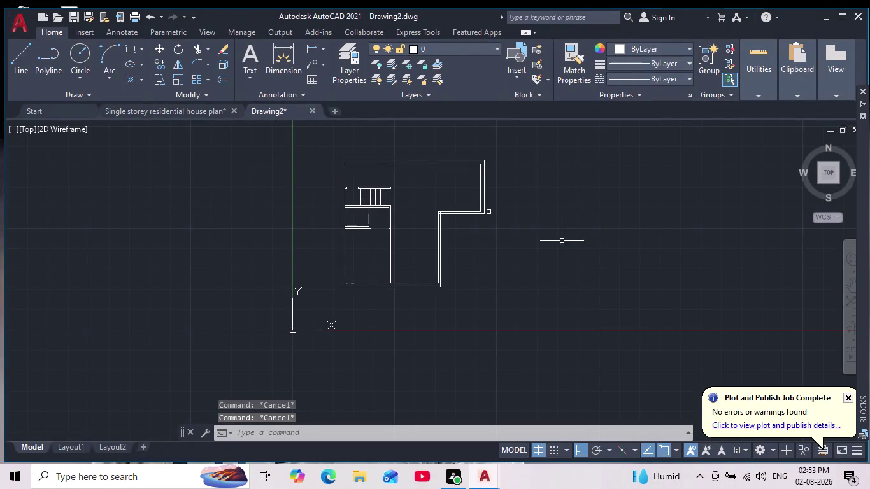
Select the square column marker and start copying it from its corner.
scroll(up, 3)
drag(521, 226, 517, 242)
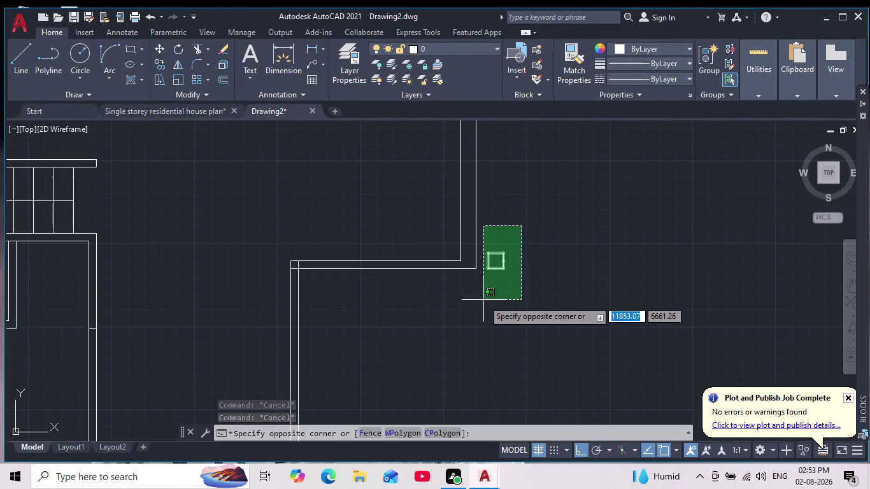
click(483, 300)
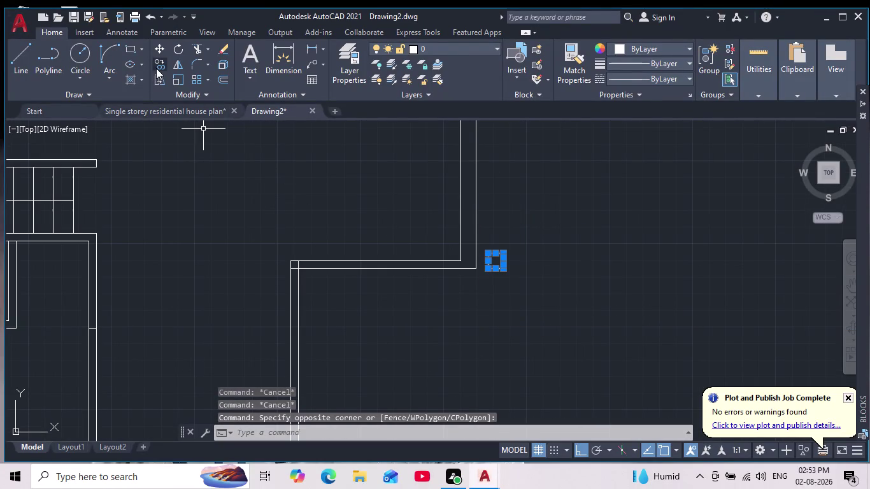
click(163, 64)
scroll(up, 3)
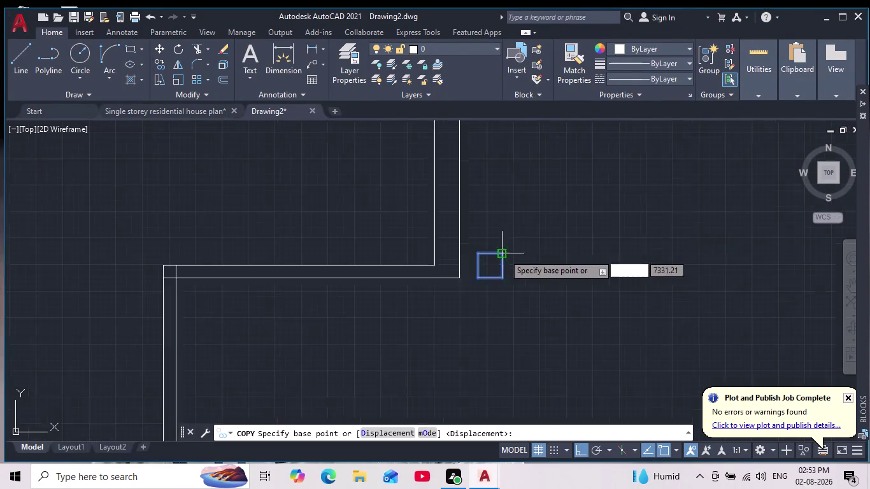
scroll(up, 3)
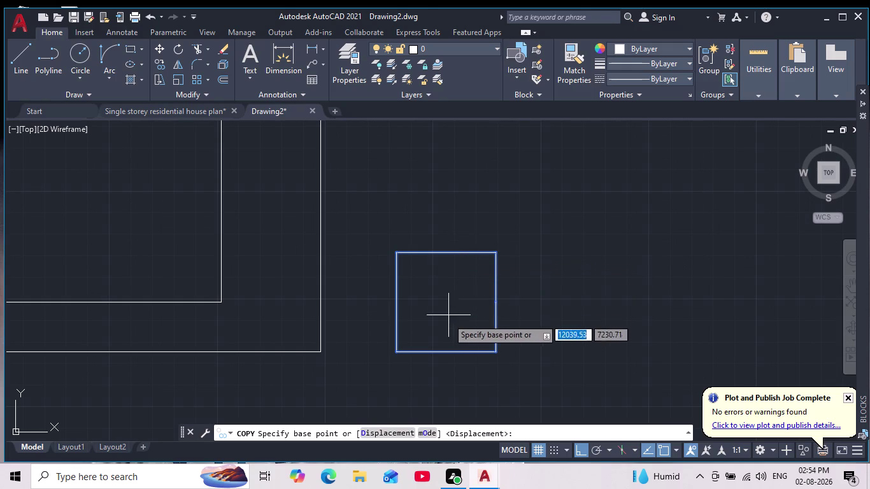
click(446, 254)
scroll(down, 3)
middle_drag(436, 301, 441, 270)
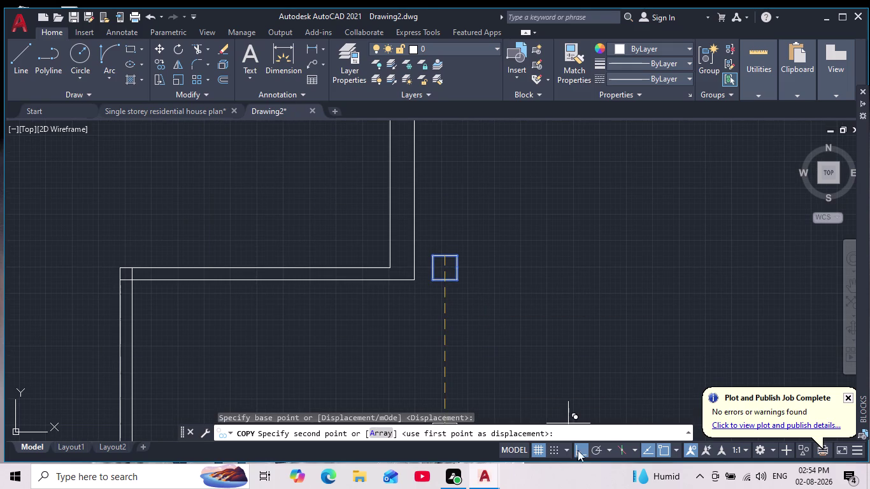
With Ortho off, place the copy just below the bottom outer wall at the interior junction.
click(584, 447)
middle_drag(417, 341, 473, 286)
scroll(down, 3)
middle_drag(359, 337, 398, 272)
scroll(up, 3)
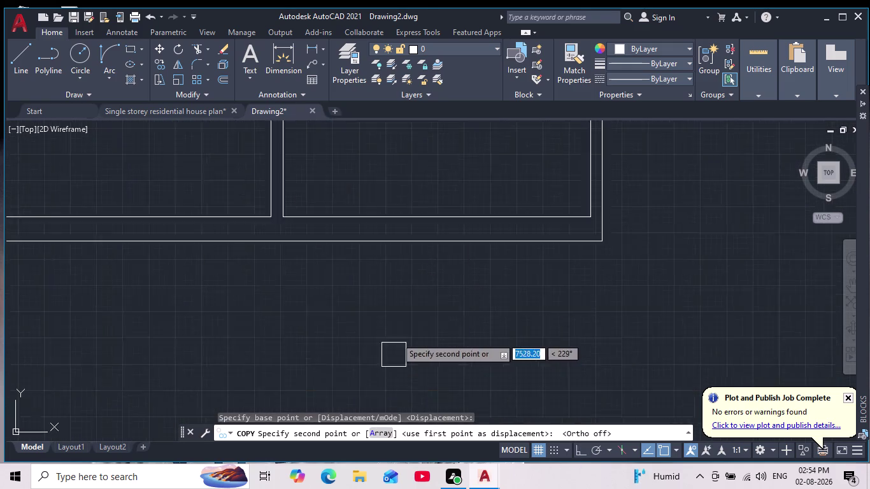
middle_drag(336, 288, 385, 347)
scroll(down, 3)
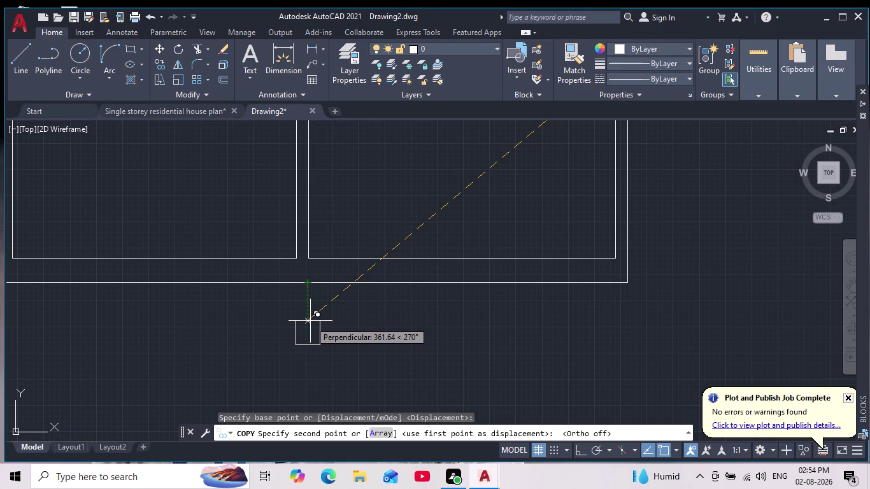
click(306, 284)
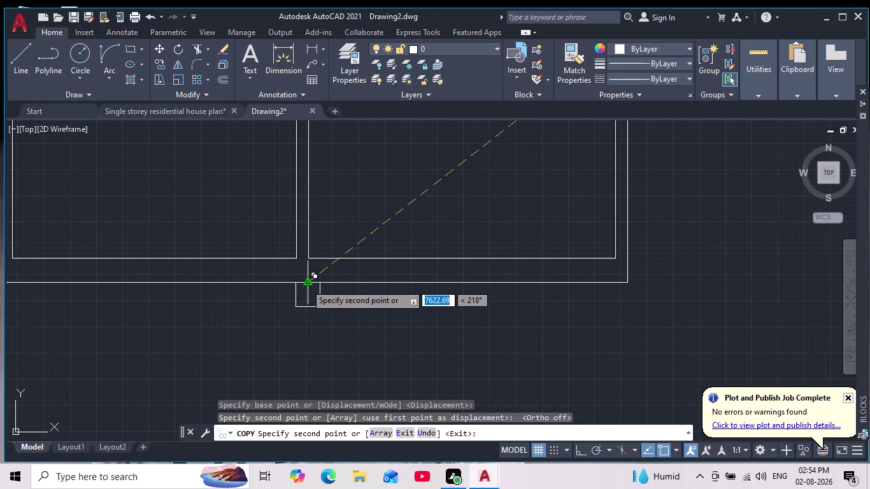
key(Escape)
Cancel stray input, select the copied square, and abandon a second copy attempt.
key(grave)
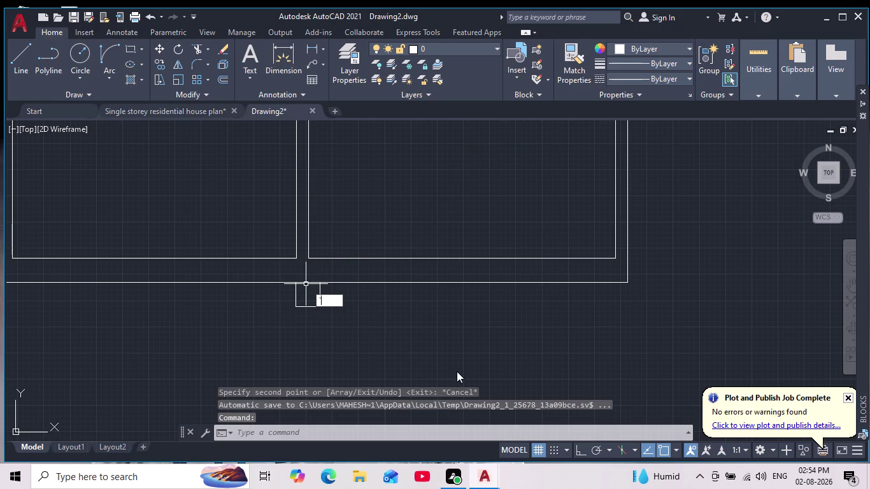
key(Escape)
key(Escape)
scroll(down, 3)
middle_drag(384, 362, 378, 334)
scroll(down, 3)
scroll(up, 3)
scroll(up, 3)
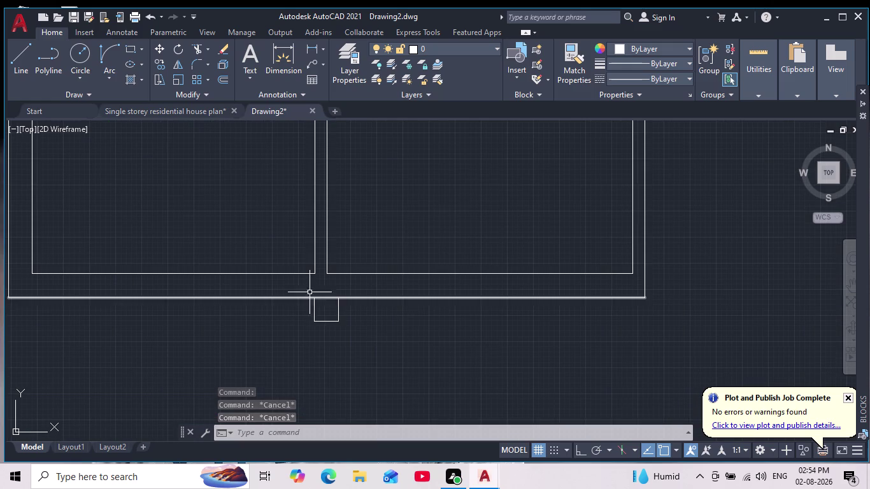
click(303, 286)
click(354, 334)
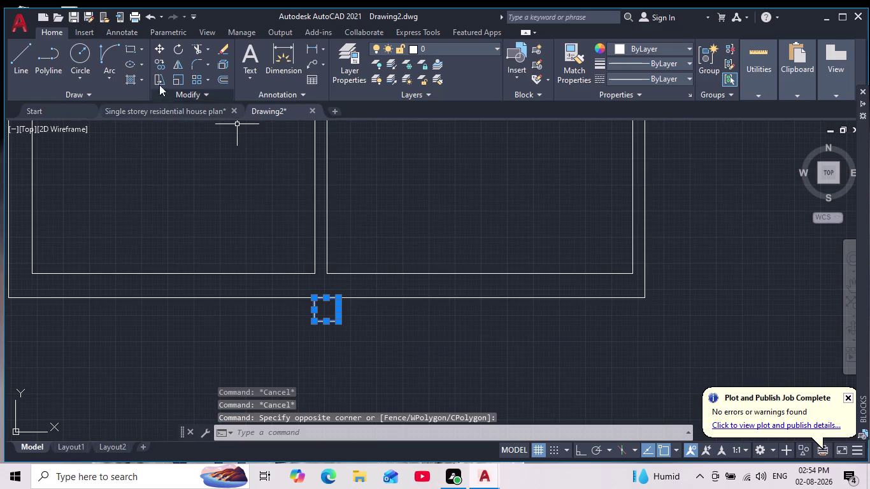
click(160, 64)
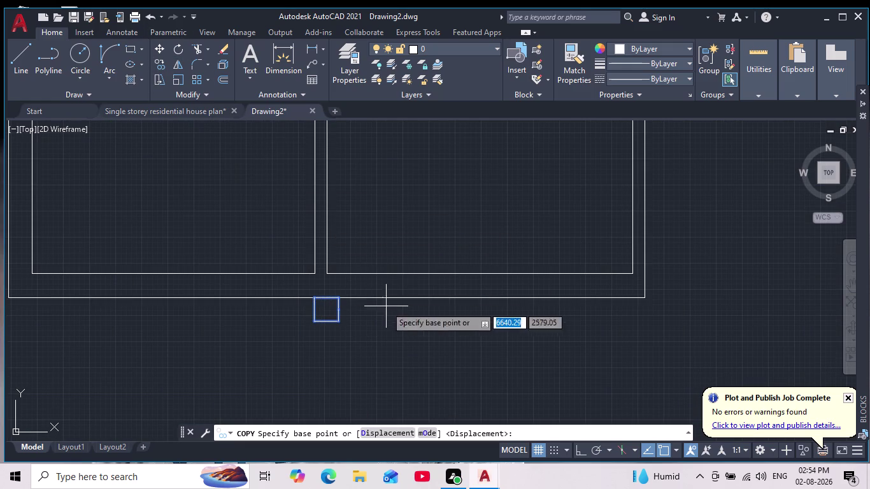
key(Escape)
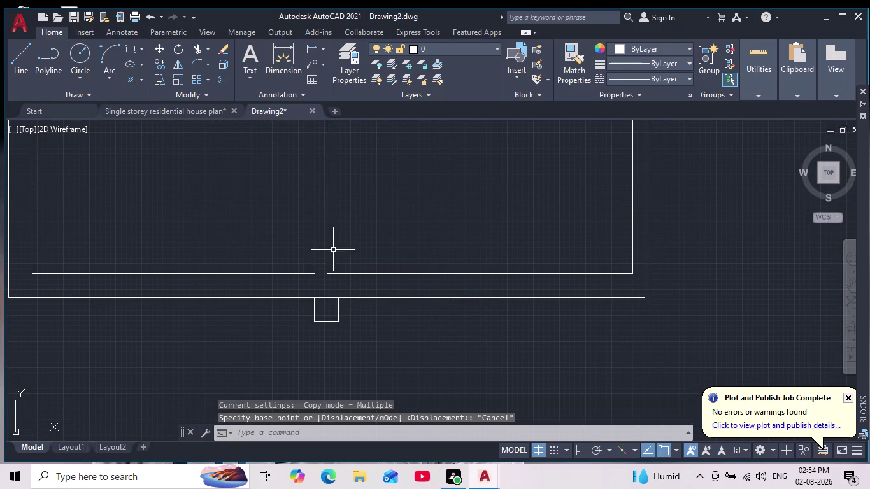
scroll(down, 3)
scroll(up, 3)
scroll(down, 3)
middle_drag(248, 279, 254, 235)
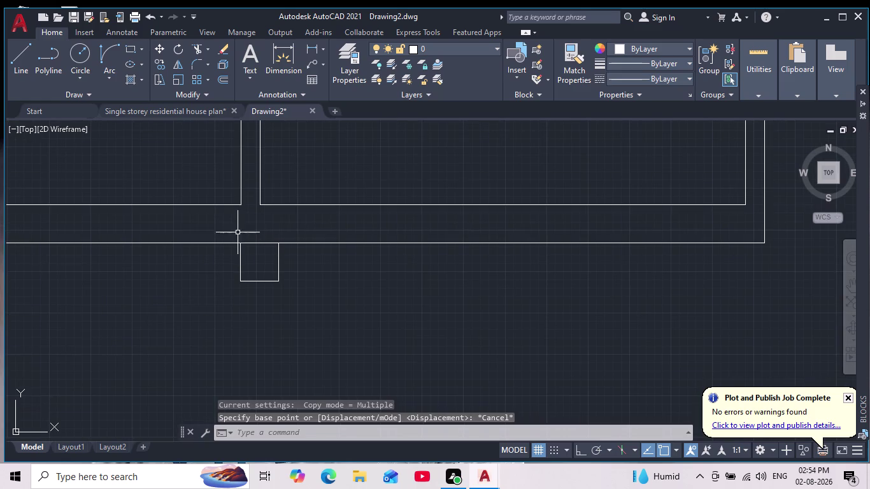
Move the square below the bottom wall 600 units straight down, with Ortho on.
click(236, 227)
click(306, 308)
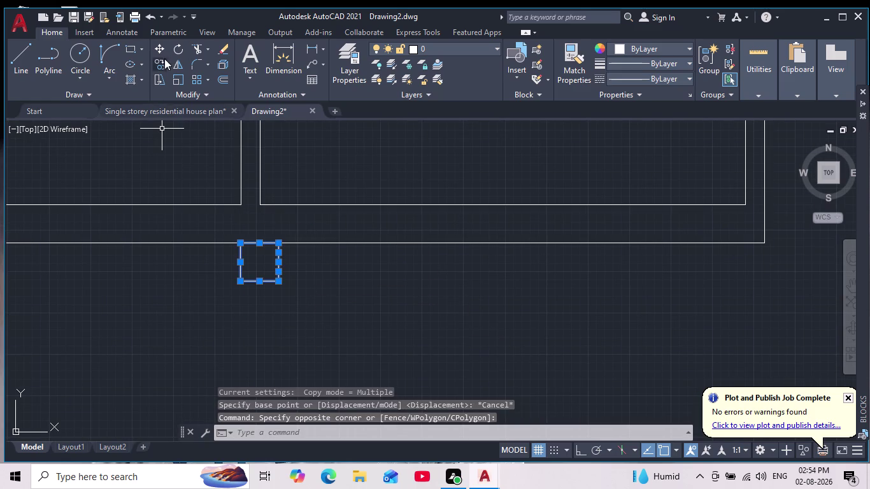
click(161, 47)
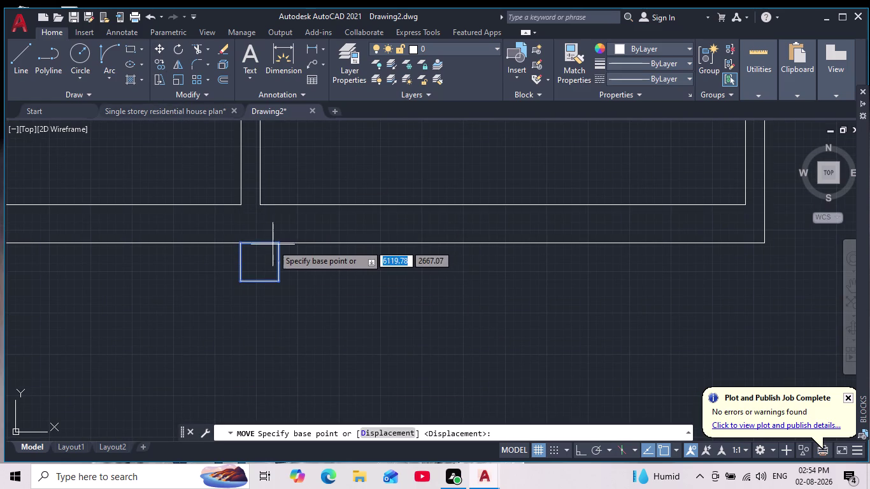
click(256, 241)
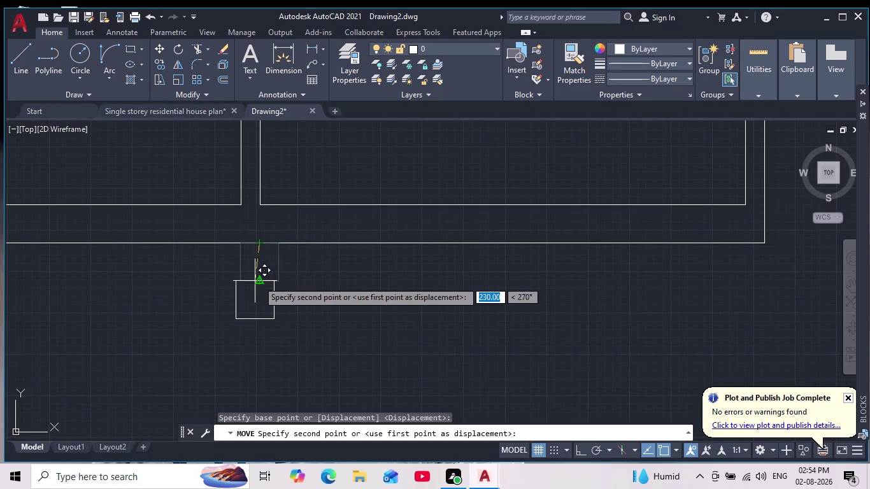
click(578, 449)
middle_drag(325, 285, 327, 195)
scroll(down, 3)
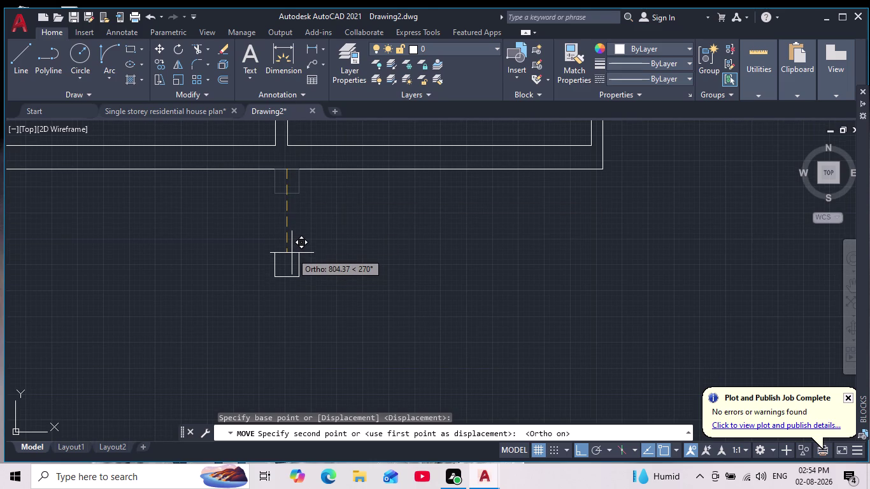
text(600)
key(Return)
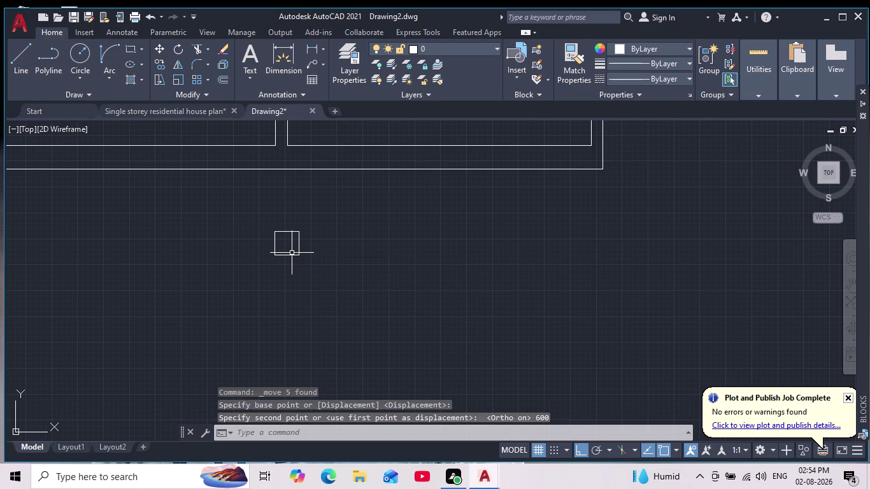
key(Escape)
scroll(down, 3)
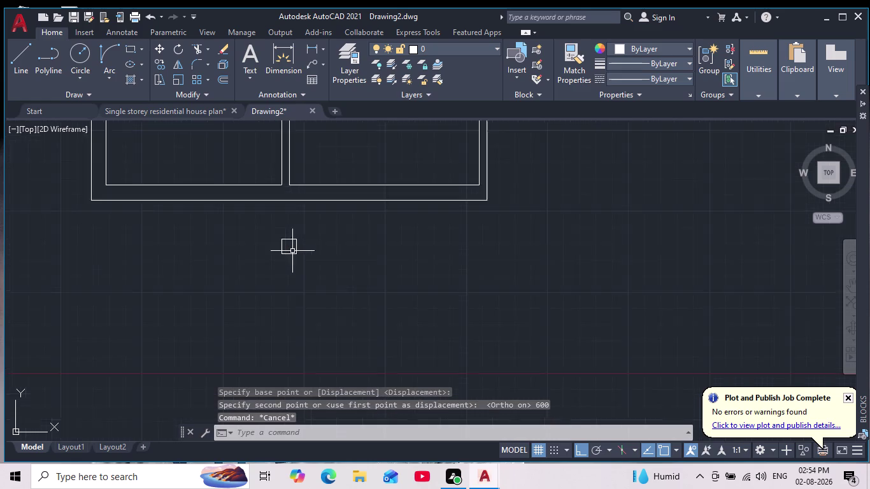
Select the moved square and start copying it from its side.
scroll(down, 3)
scroll(up, 3)
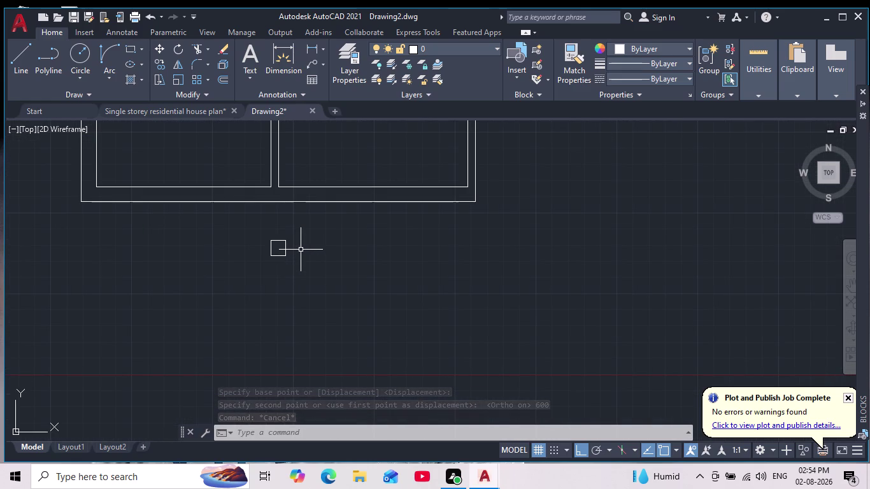
scroll(down, 3)
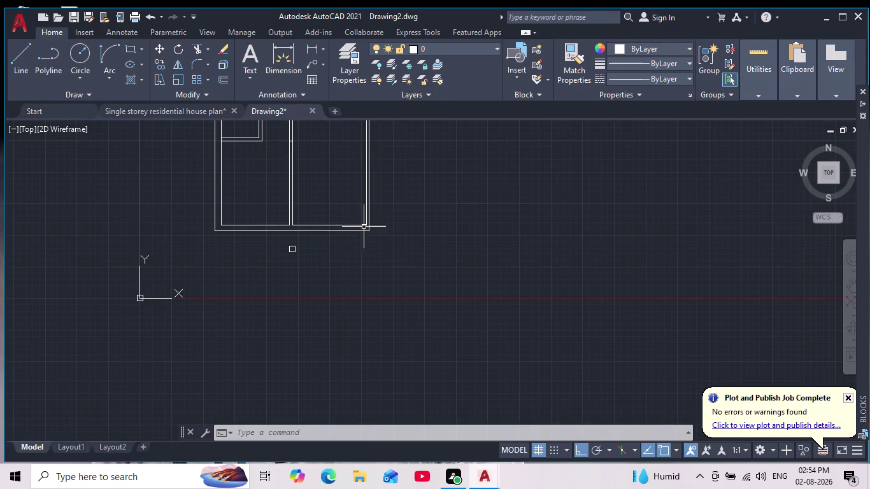
scroll(up, 3)
click(299, 236)
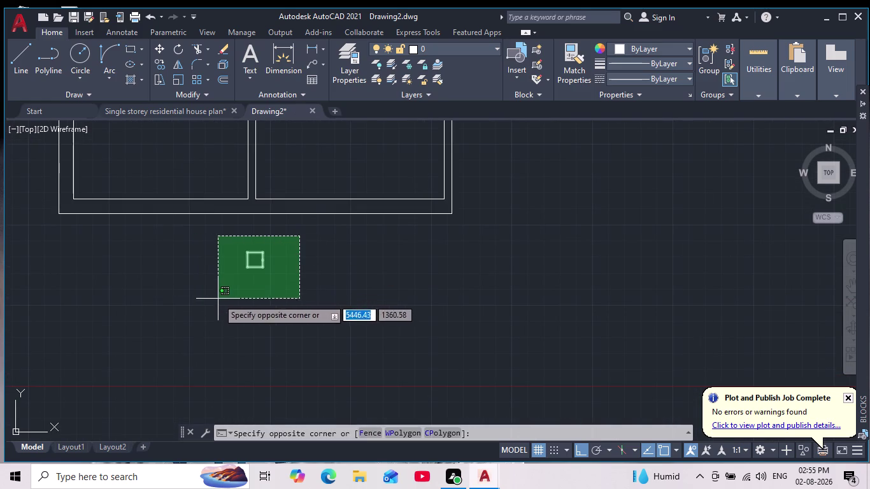
click(218, 295)
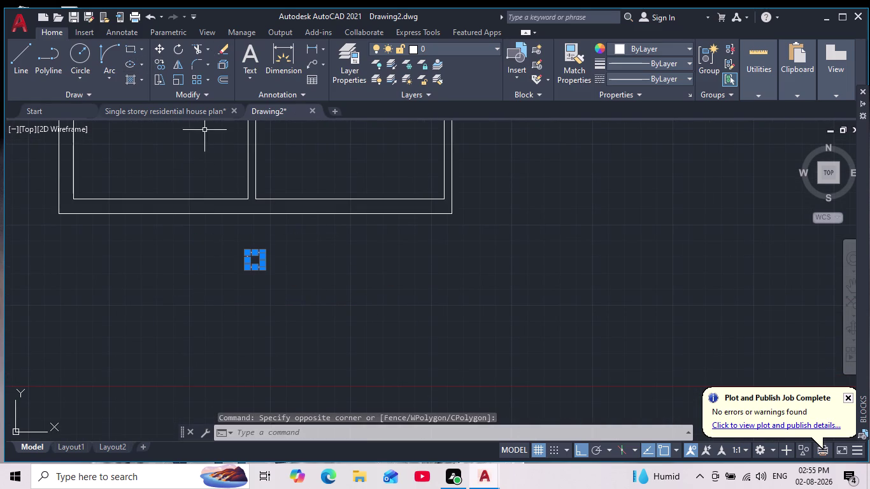
scroll(down, 3)
click(160, 63)
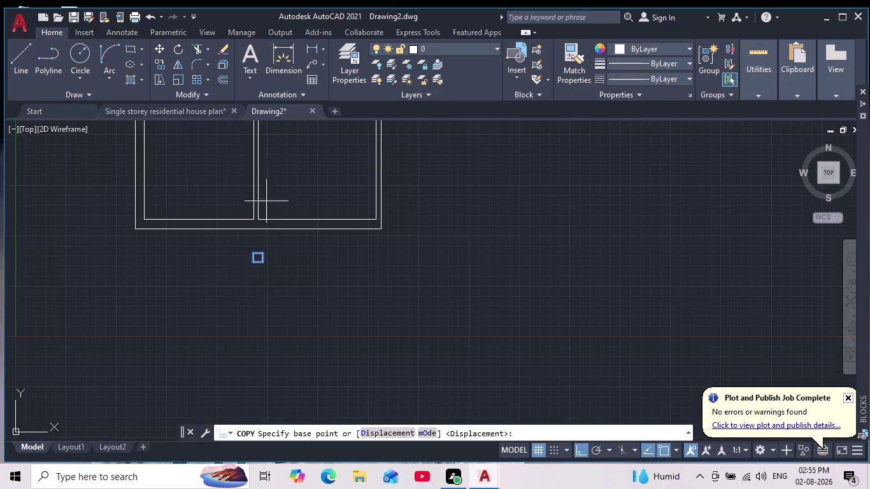
scroll(up, 3)
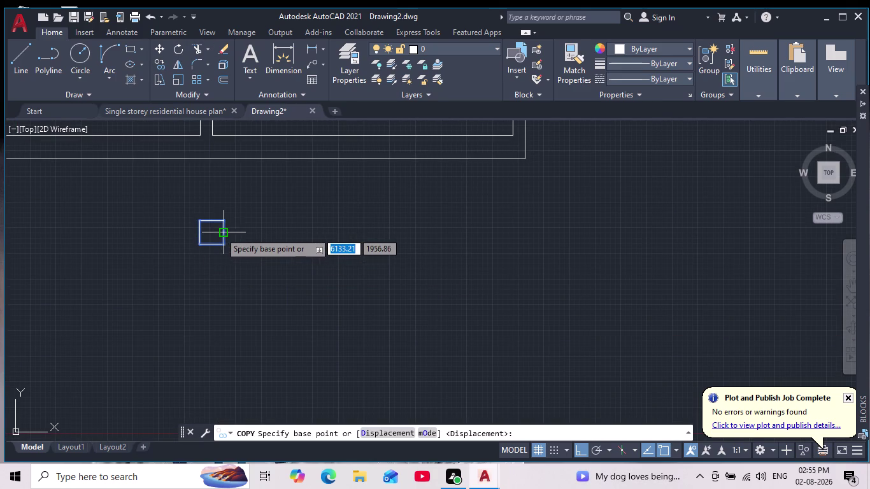
click(222, 233)
Place the copy level with the first square, directly below the bottom wall's right corner.
scroll(down, 3)
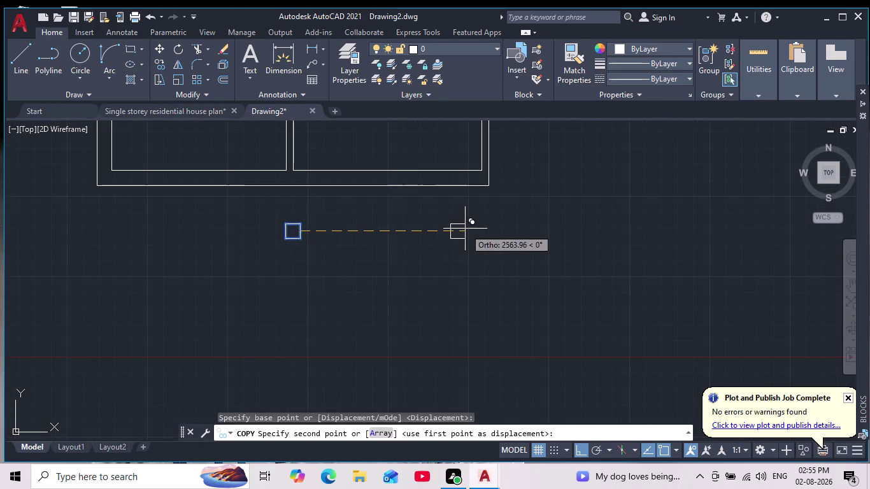
middle_drag(464, 229, 415, 235)
scroll(down, 3)
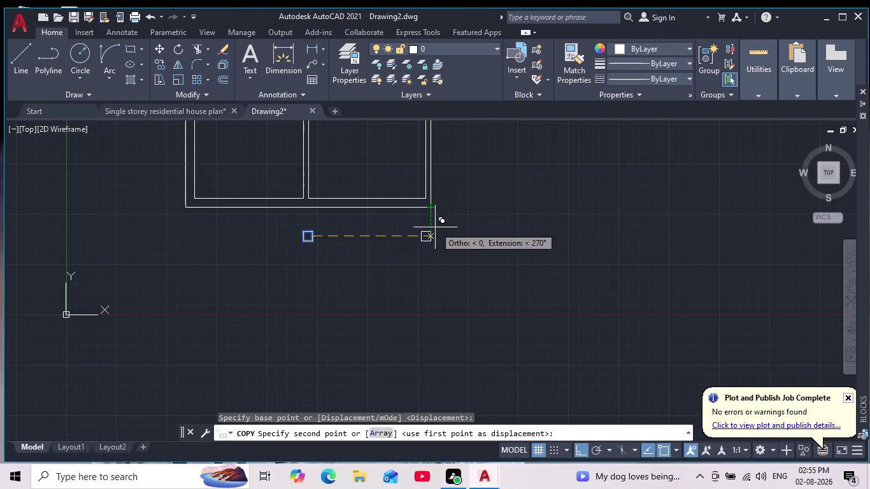
scroll(up, 3)
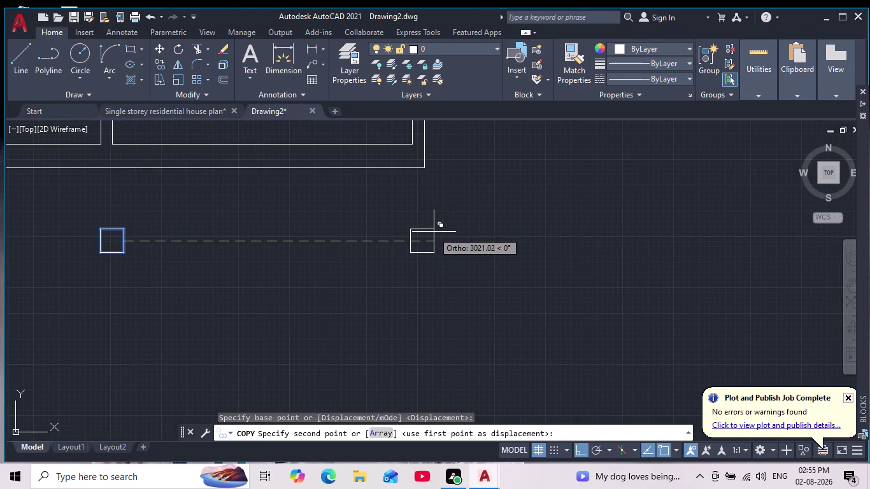
scroll(down, 3)
scroll(up, 3)
scroll(down, 3)
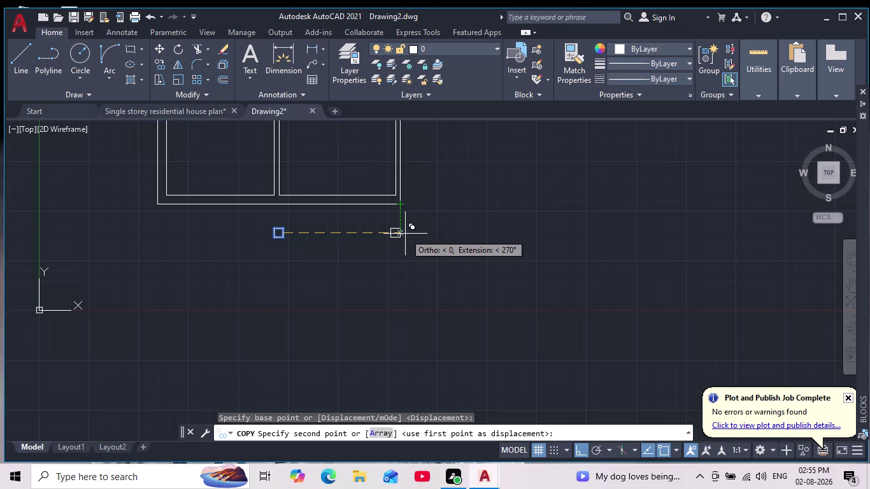
click(404, 233)
key(Escape)
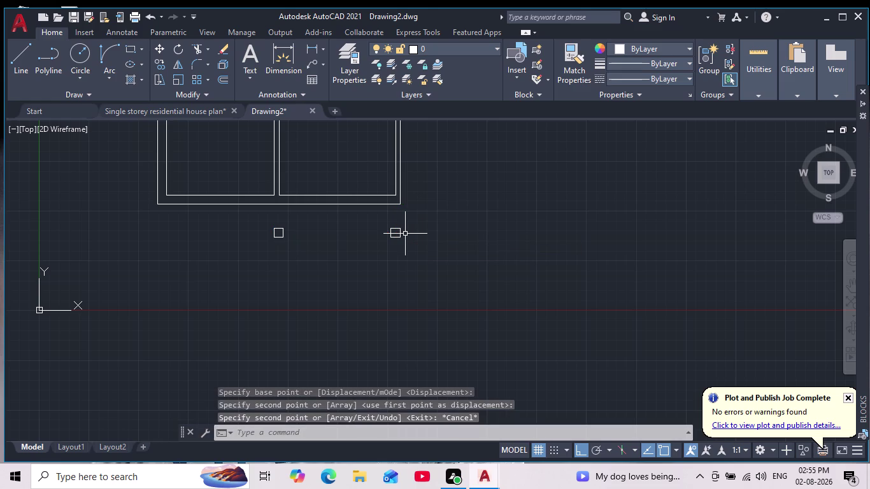
scroll(down, 3)
scroll(up, 3)
scroll(up, 3)
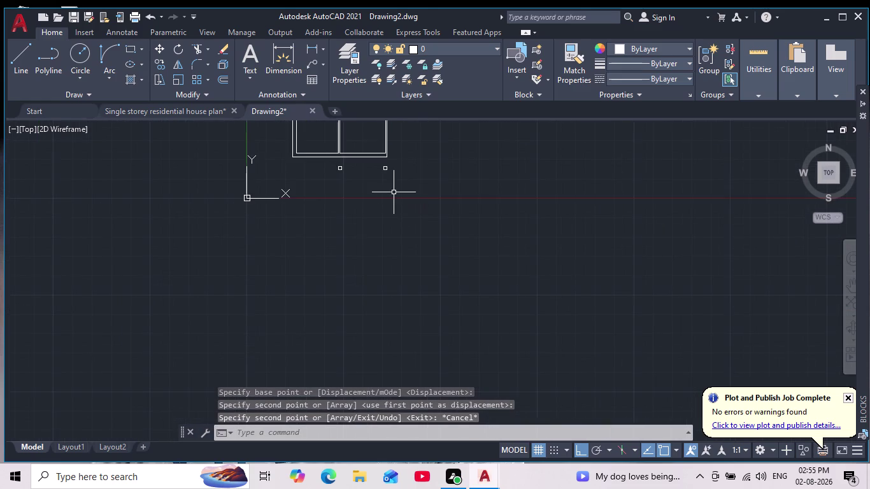
middle_drag(393, 193, 371, 263)
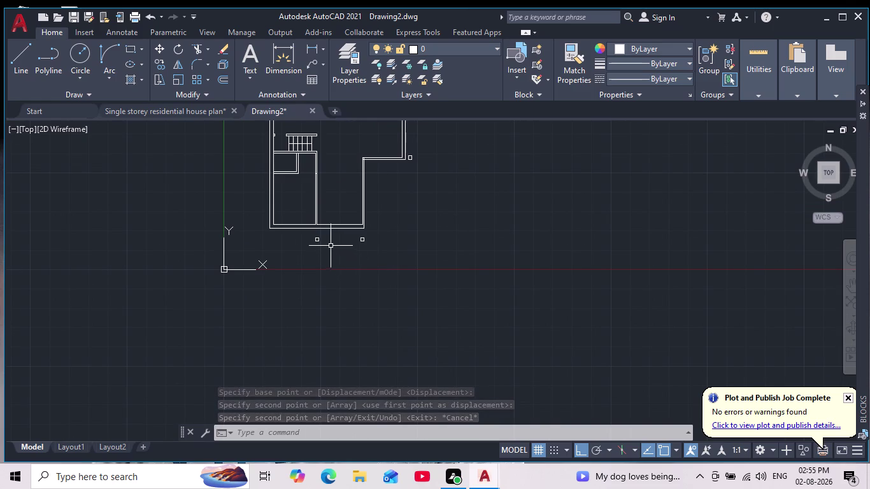
scroll(up, 3)
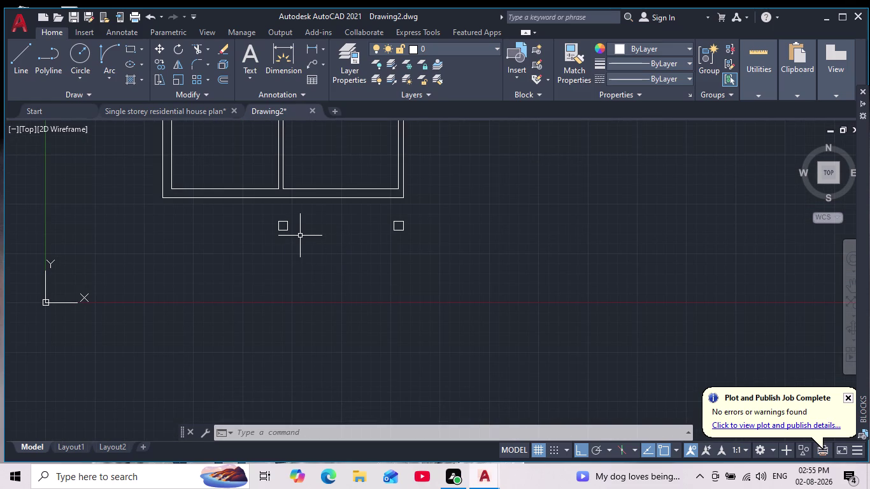
middle_drag(300, 236, 314, 281)
scroll(down, 3)
scroll(up, 3)
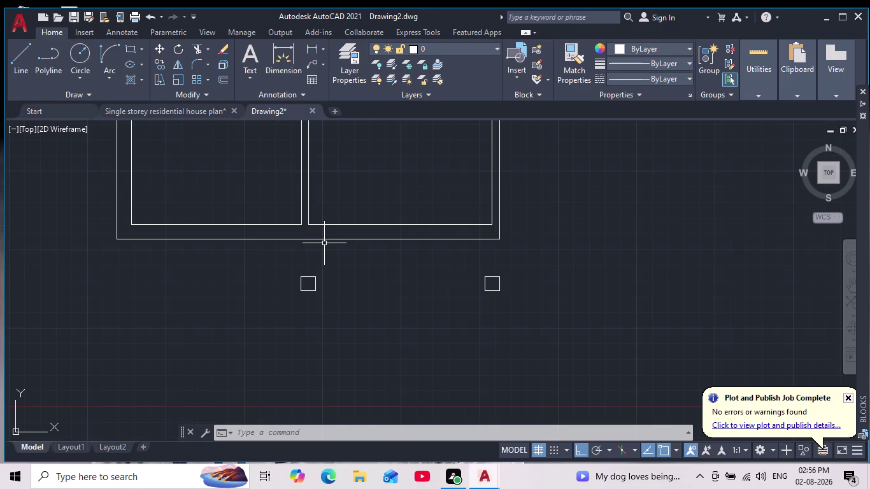
scroll(down, 3)
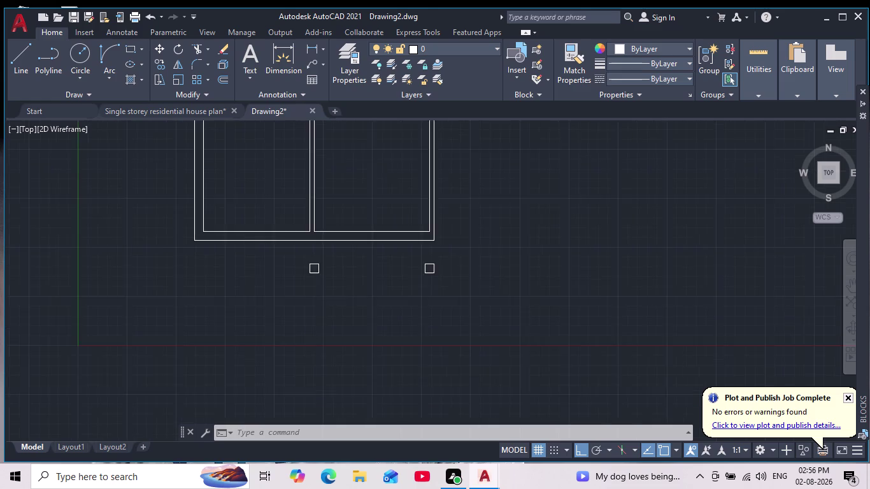
scroll(down, 3)
scroll(up, 3)
middle_drag(328, 268, 338, 282)
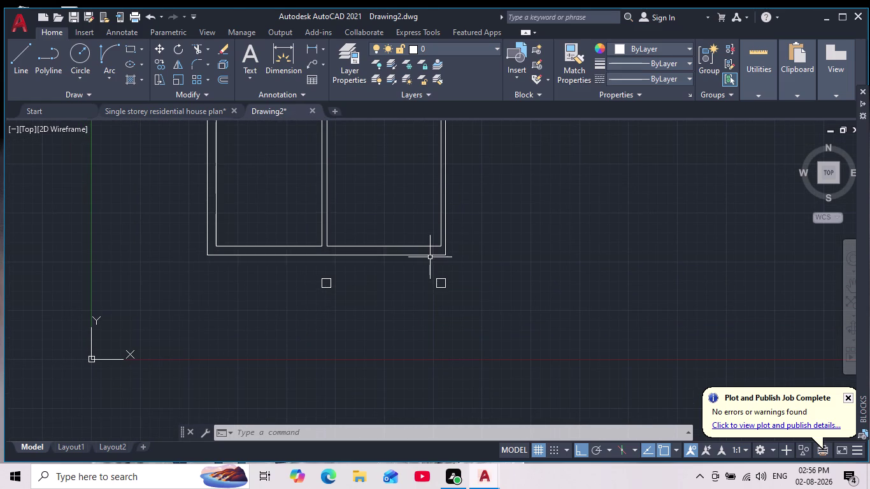
scroll(down, 3)
middle_drag(457, 290, 451, 305)
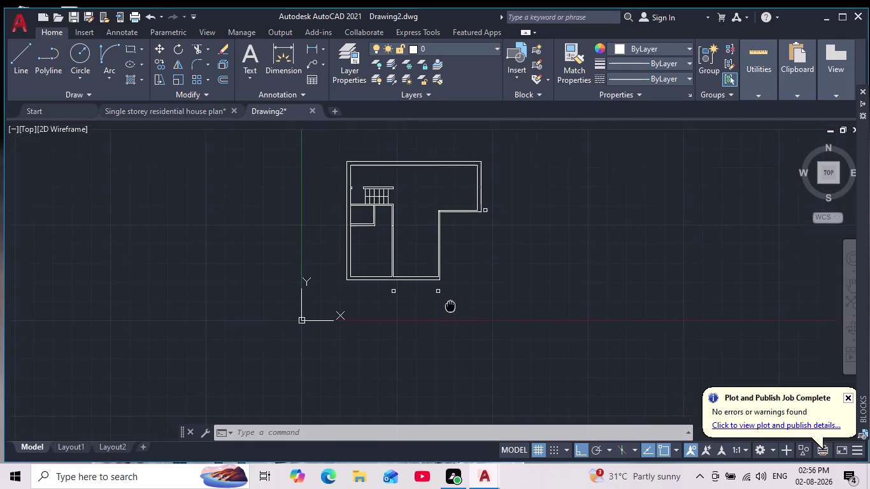
scroll(down, 3)
middle_drag(451, 305, 425, 348)
scroll(up, 3)
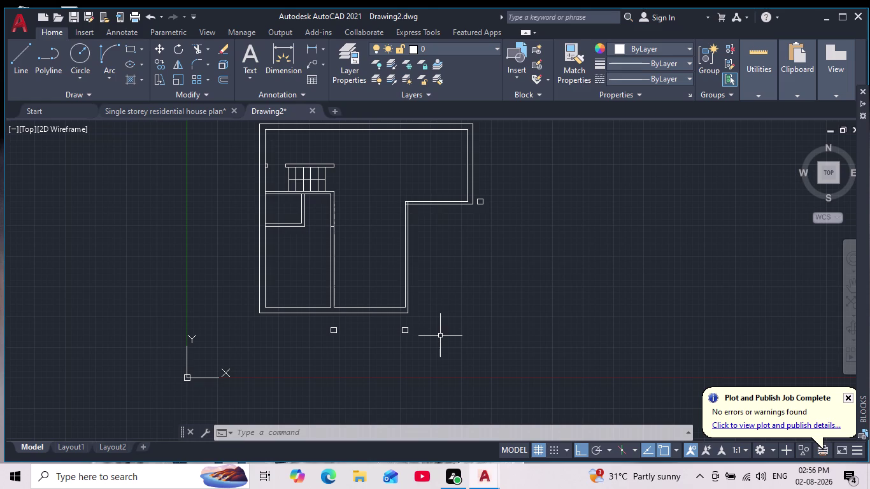
scroll(down, 3)
scroll(up, 3)
middle_drag(400, 329, 428, 312)
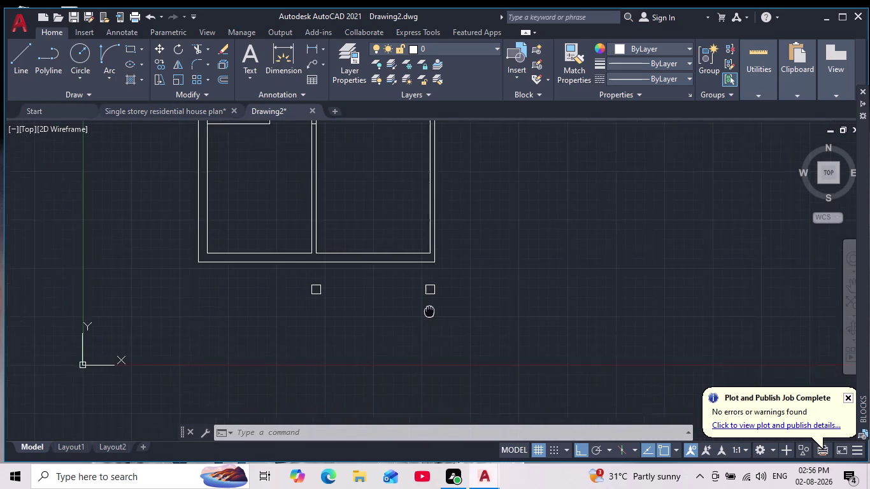
middle_drag(429, 312, 438, 298)
scroll(down, 3)
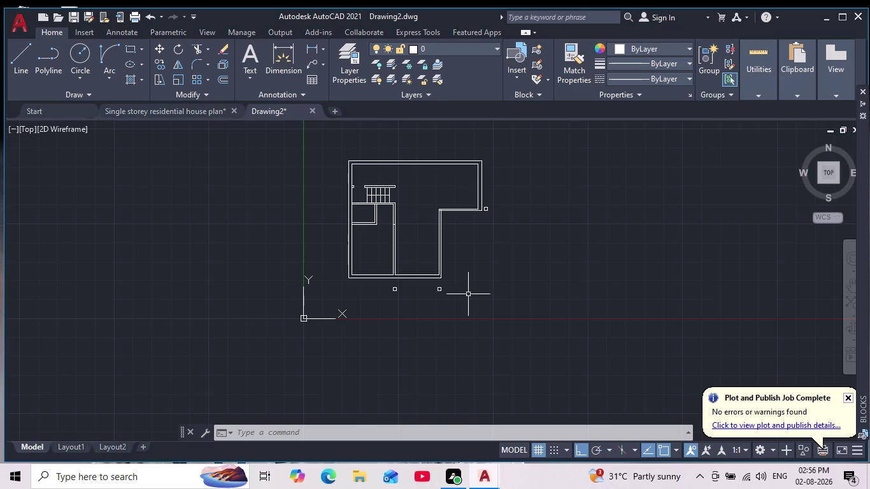
click(31, 53)
scroll(up, 3)
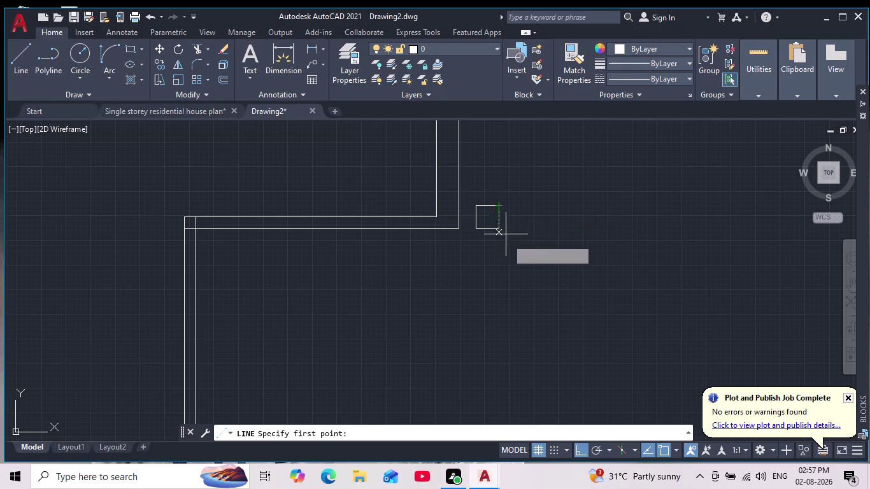
Draw a short horizontal guide line starting 4340 units below the right-corner marker.
middle_drag(501, 270, 519, 172)
scroll(down, 3)
middle_drag(525, 208, 519, 231)
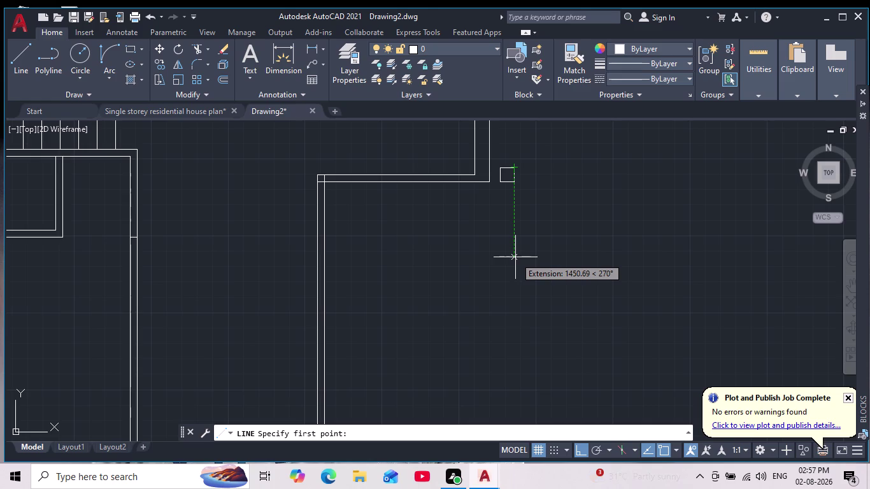
text(43)
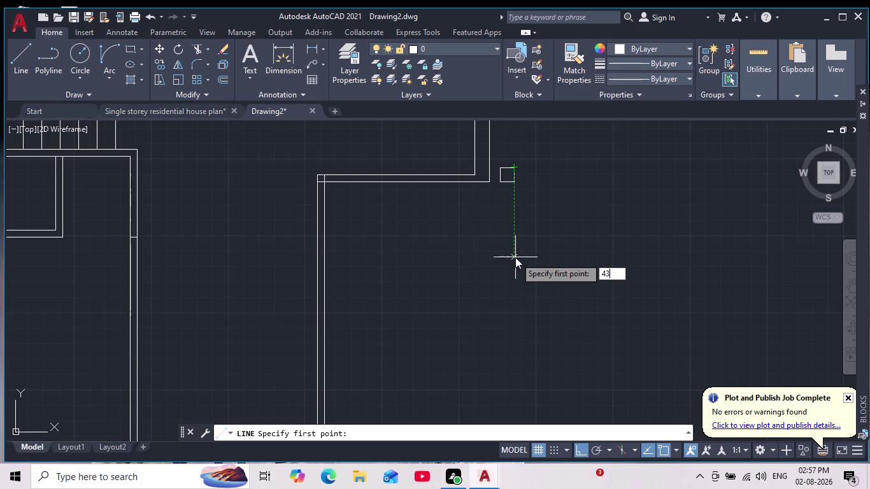
text(40)
key(Return)
scroll(down, 3)
scroll(up, 3)
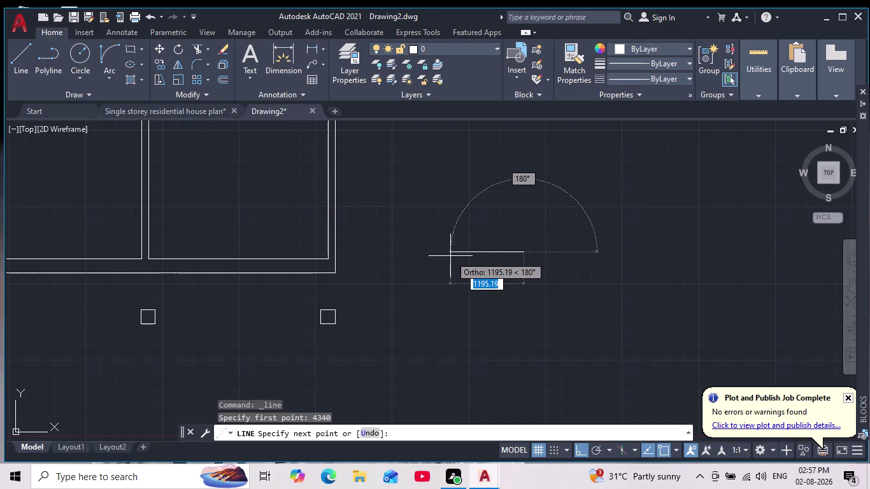
click(481, 252)
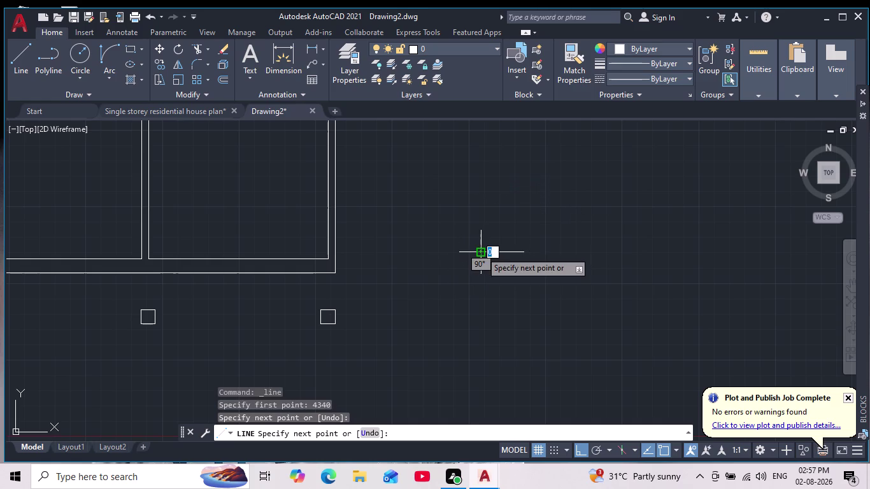
key(Escape)
scroll(down, 3)
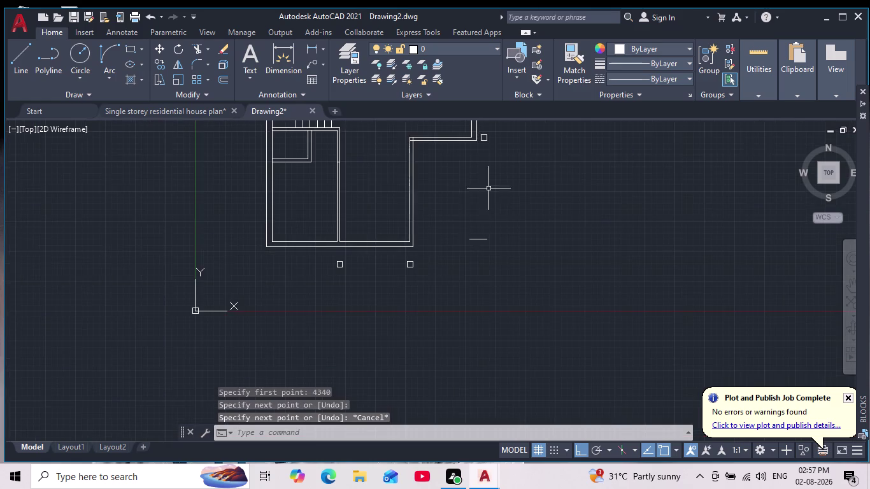
Join the corner column marker's edges into a single polyline.
middle_drag(489, 189, 475, 255)
scroll(up, 3)
scroll(up, 3)
click(438, 158)
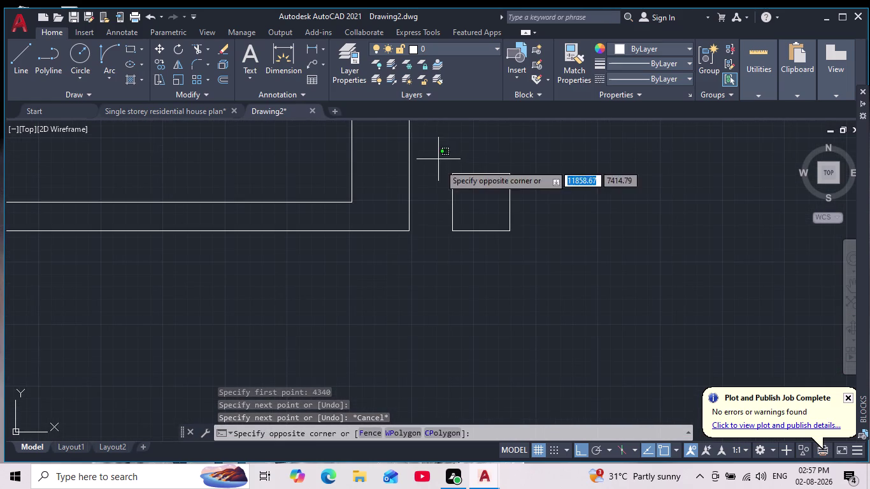
click(534, 256)
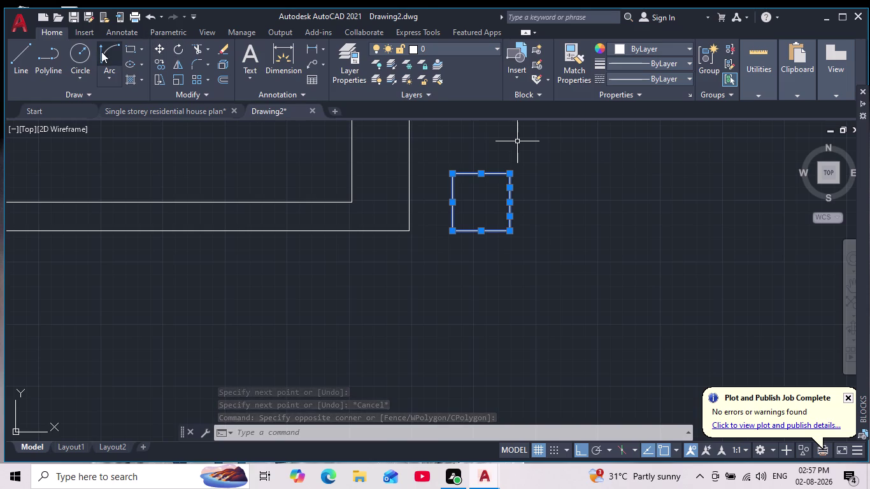
click(157, 62)
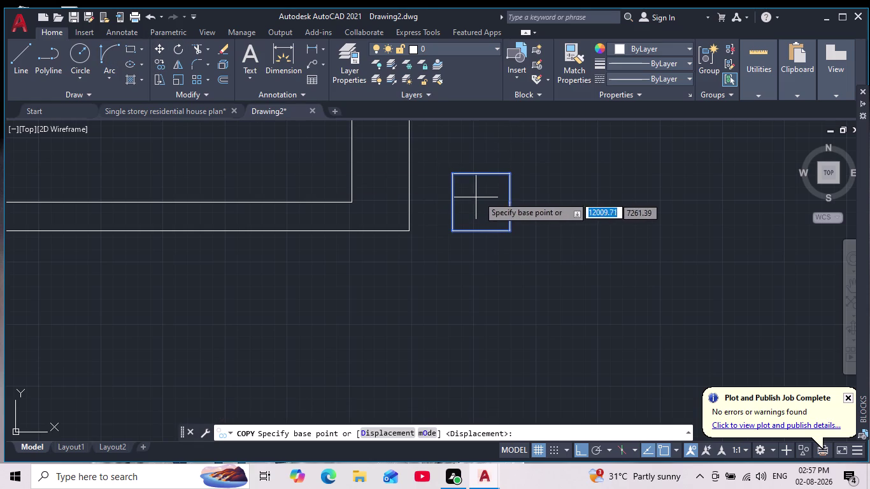
key(Escape)
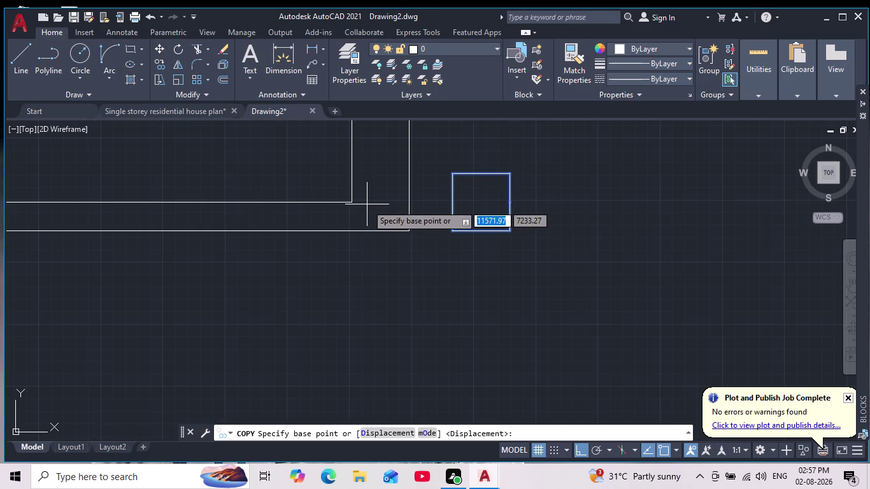
click(444, 154)
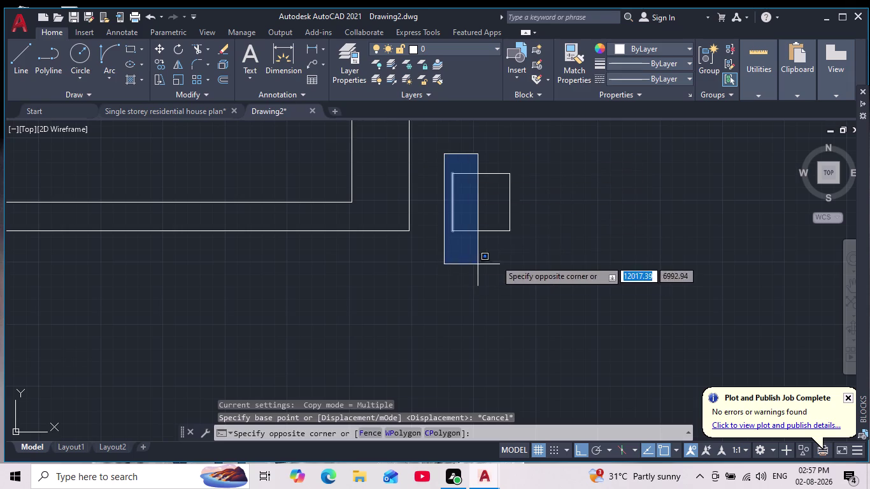
click(536, 247)
key(j)
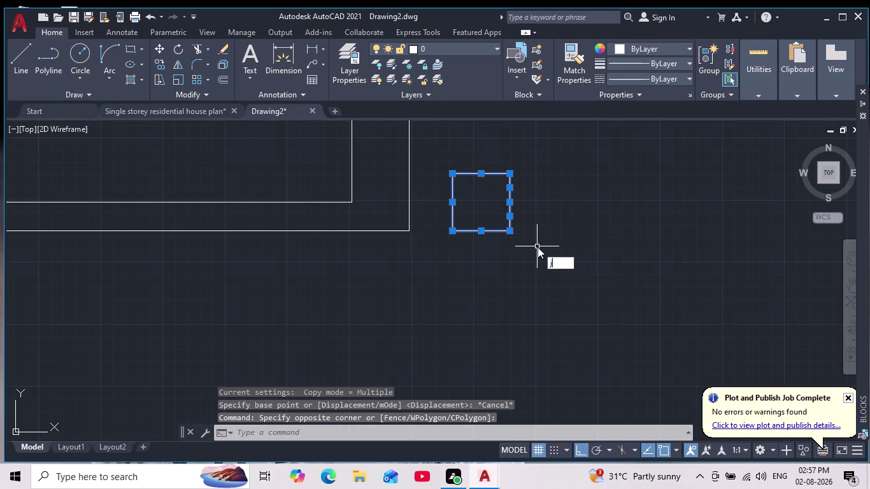
key(Return)
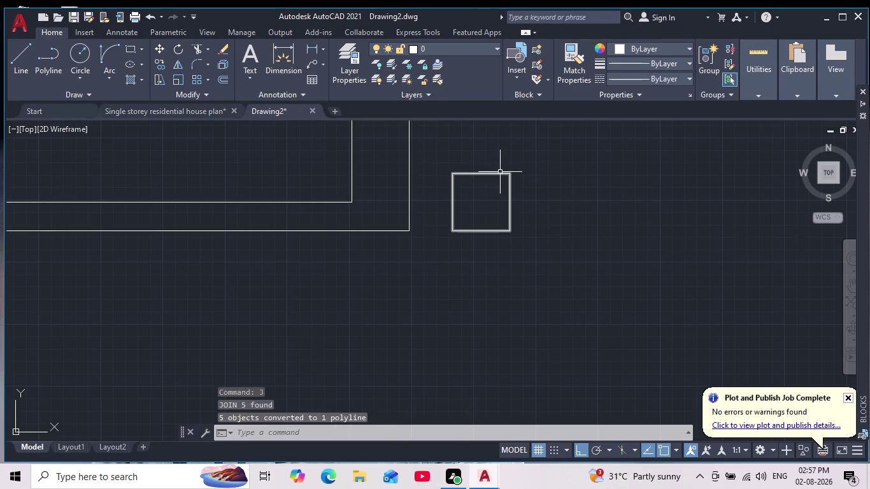
Copy the joined square marker to its new spot beside the outer wall.
click(500, 172)
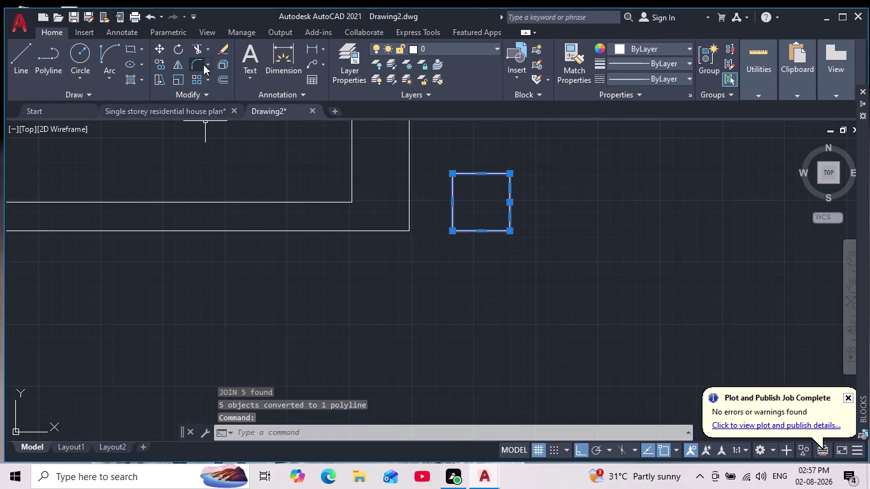
click(158, 64)
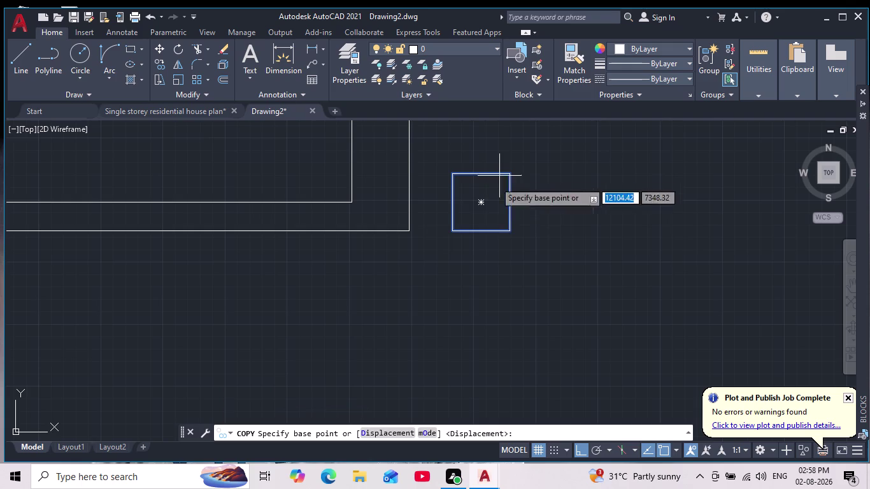
click(482, 204)
middle_drag(492, 255, 499, 241)
scroll(down, 3)
middle_drag(505, 389, 516, 326)
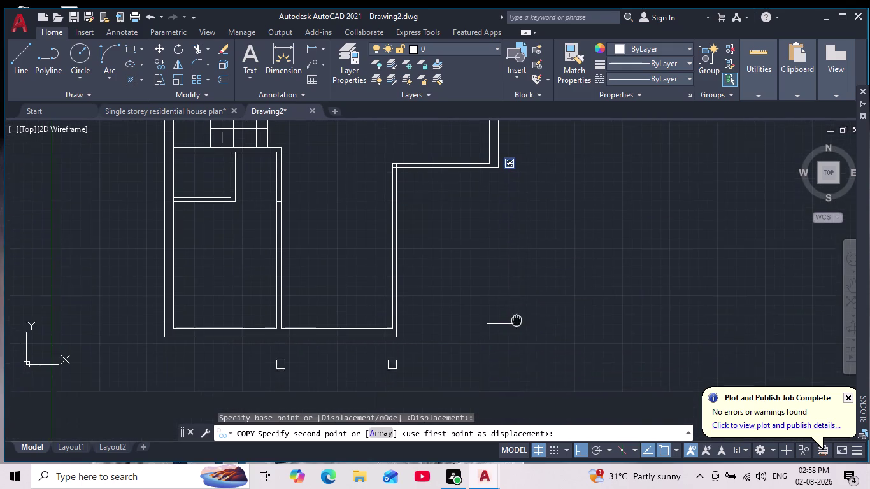
middle_drag(516, 327, 517, 314)
scroll(up, 3)
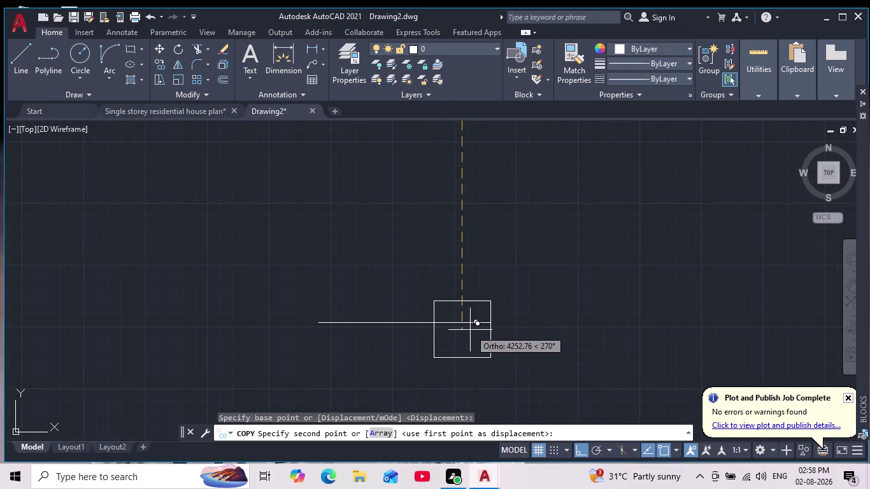
click(462, 320)
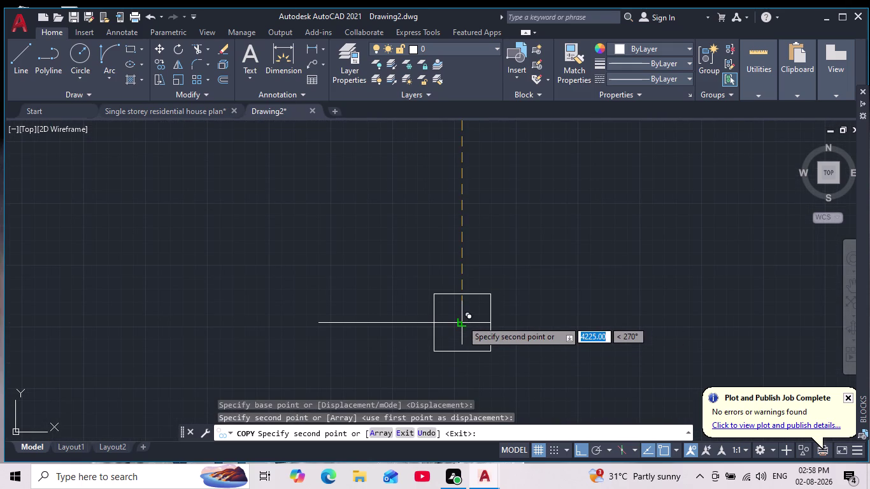
key(Escape)
Delete the temporary horizontal guide line and zoom out to show the whole floor plan.
click(406, 335)
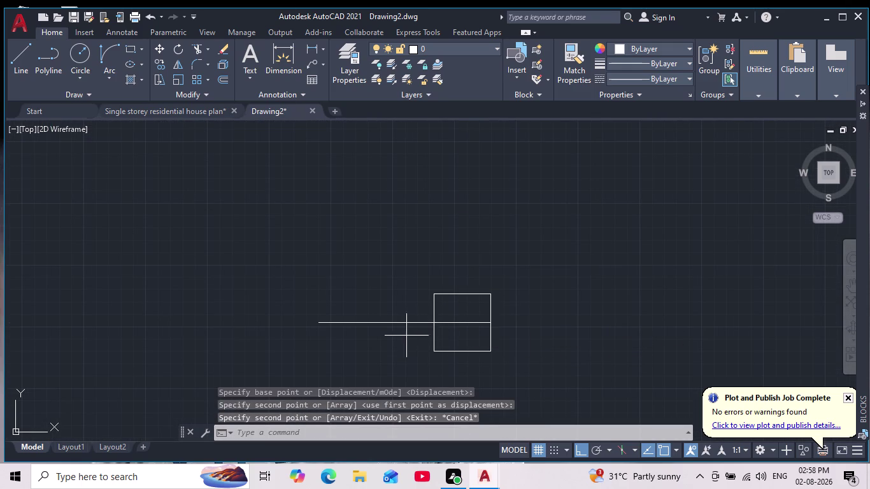
drag(389, 319, 383, 315)
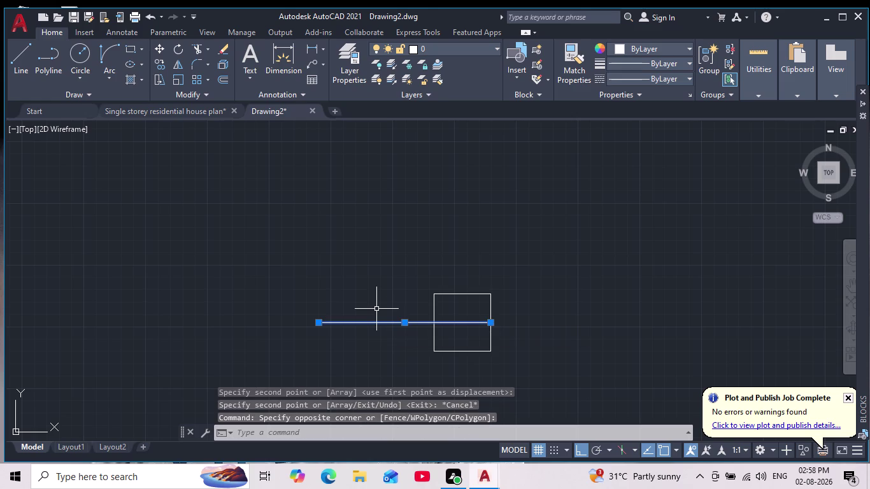
key(Delete)
key(BackSpace)
key(Escape)
key(Escape)
key(Escape)
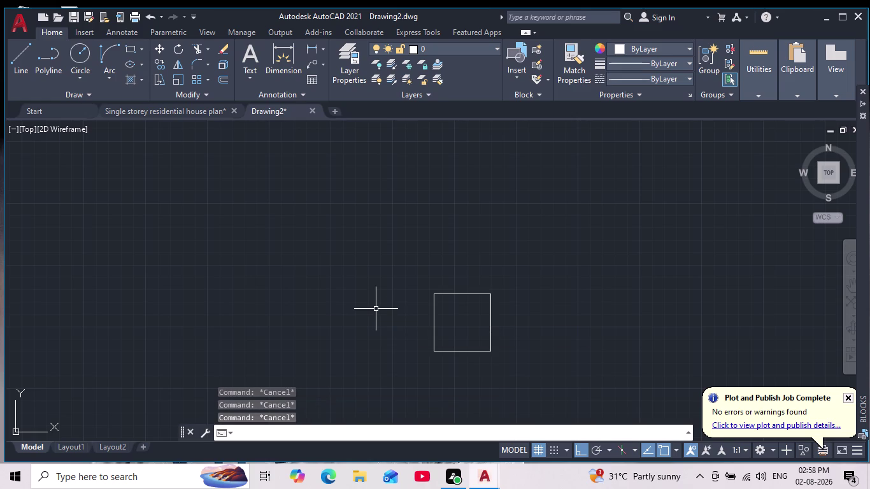
scroll(down, 3)
scroll(down, 3)
scroll(up, 3)
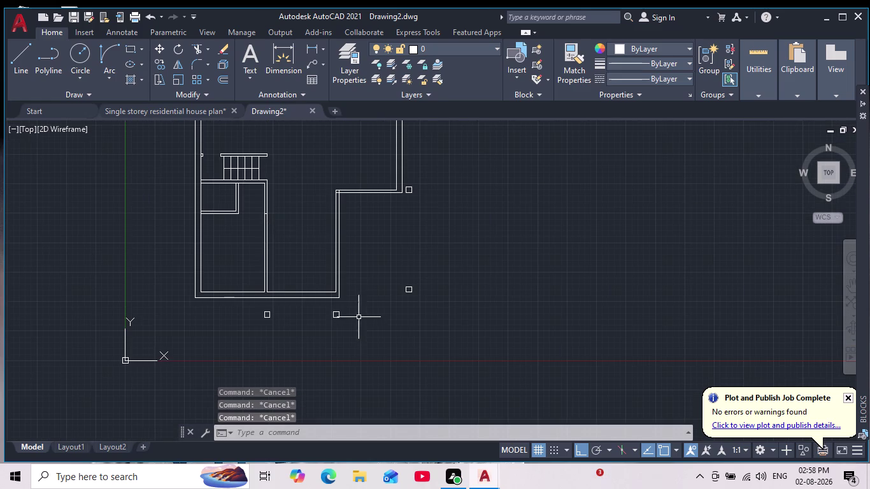
middle_drag(357, 306, 367, 314)
scroll(down, 3)
scroll(up, 3)
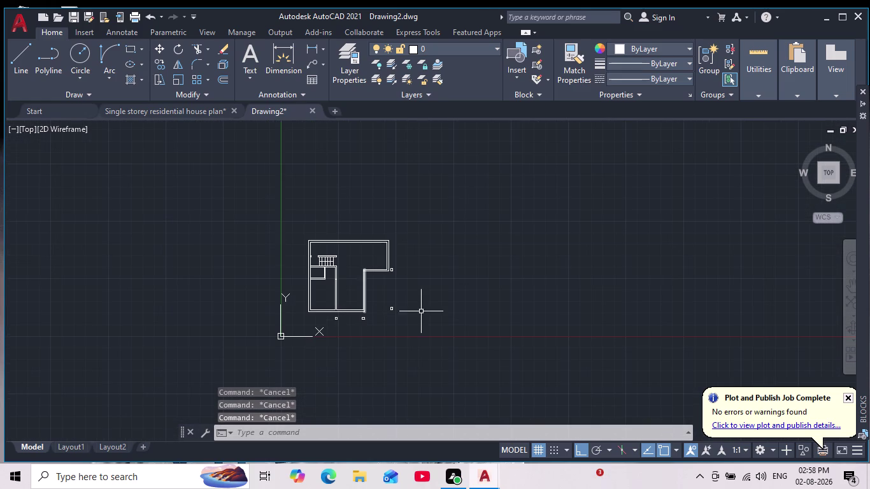
scroll(up, 3)
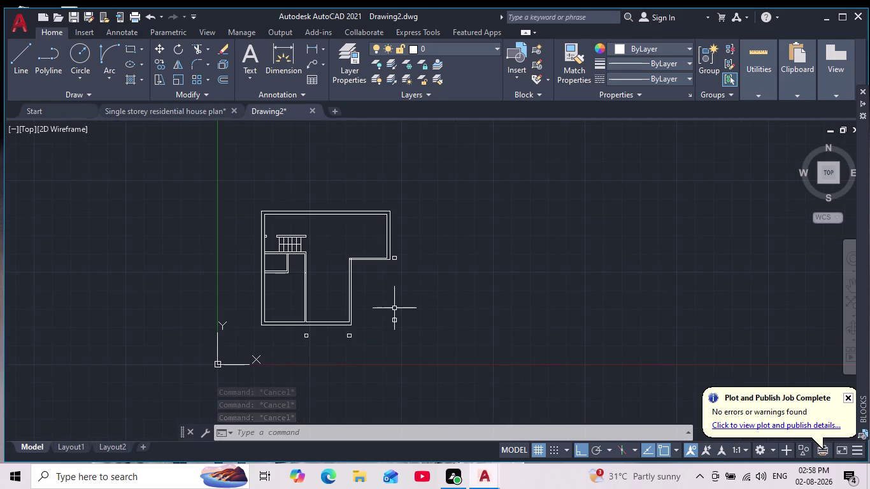
scroll(up, 3)
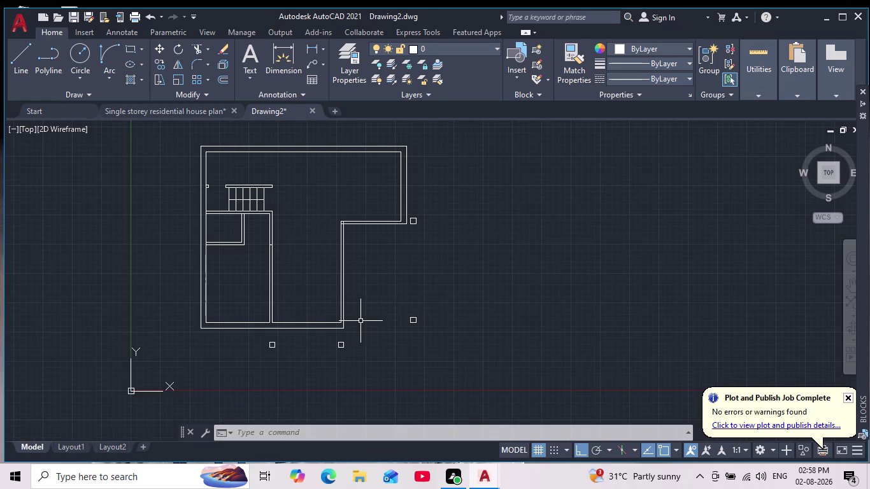
scroll(up, 3)
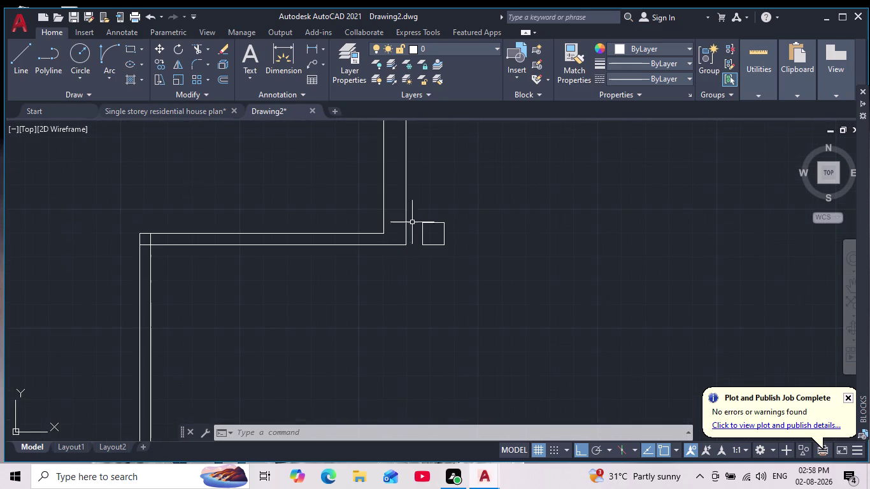
scroll(up, 3)
Draw a short guide line from the wall corner to the column marker.
click(19, 55)
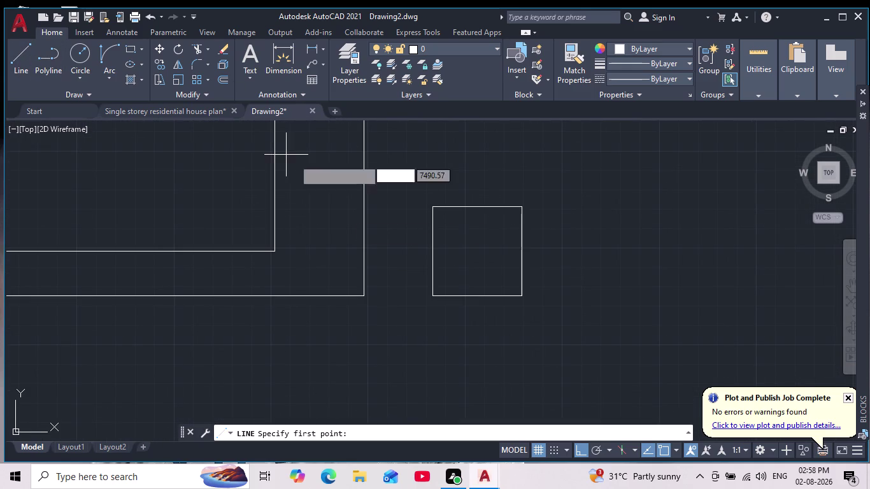
scroll(up, 3)
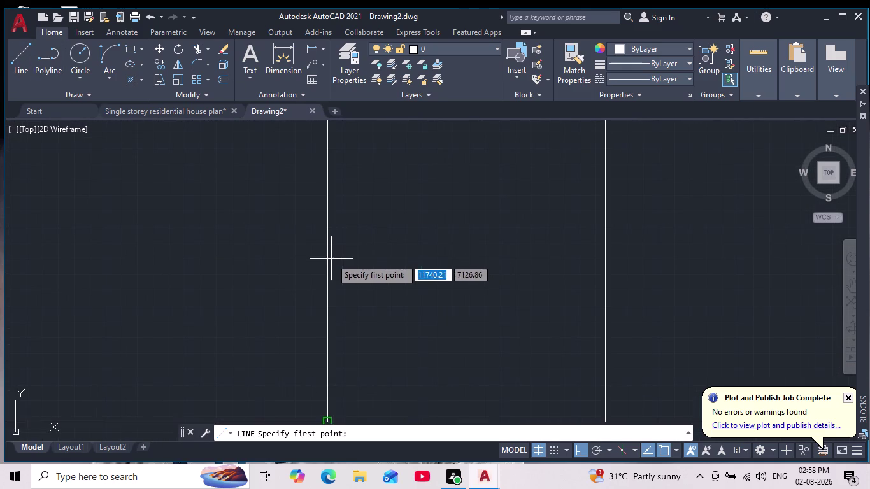
middle_drag(353, 330, 367, 271)
scroll(down, 3)
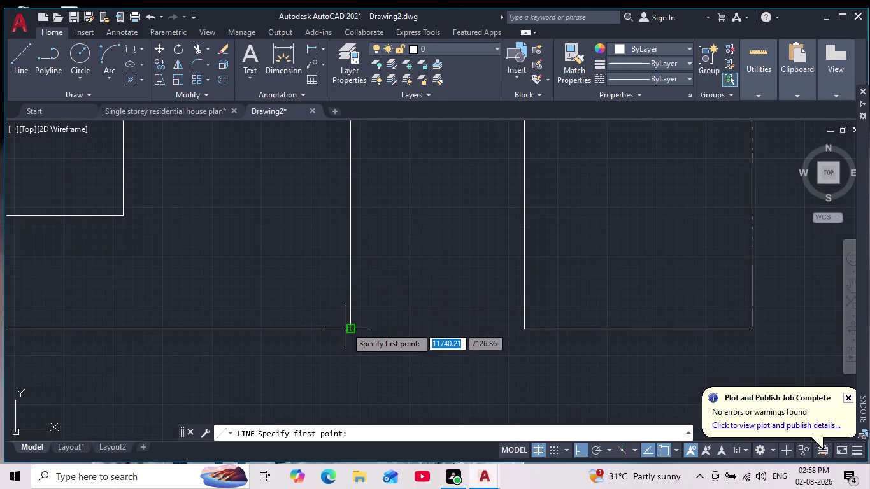
scroll(down, 3)
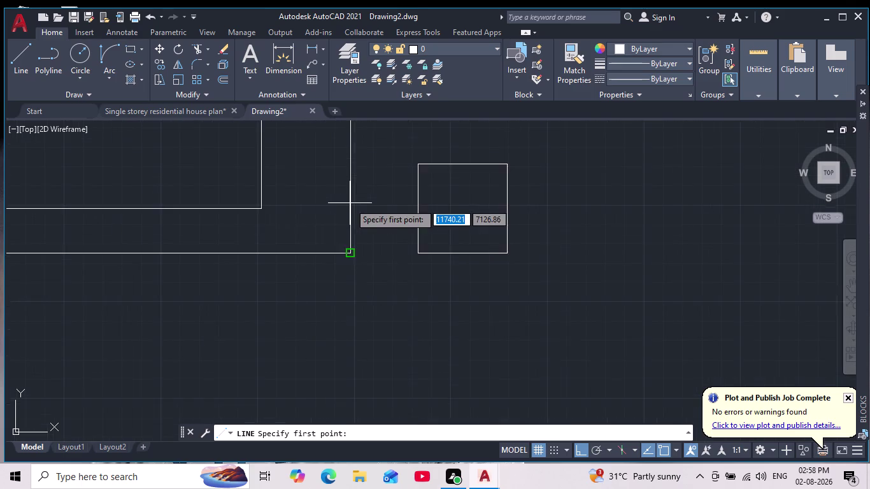
middle_drag(350, 207, 352, 231)
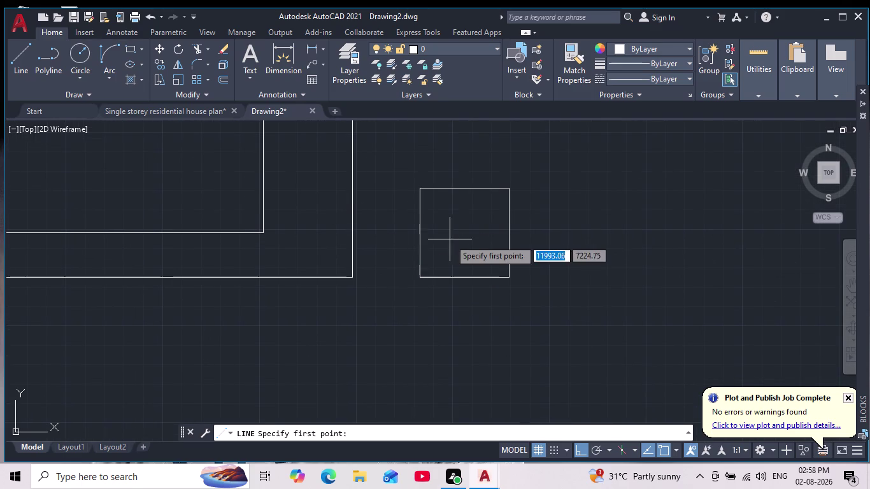
click(419, 230)
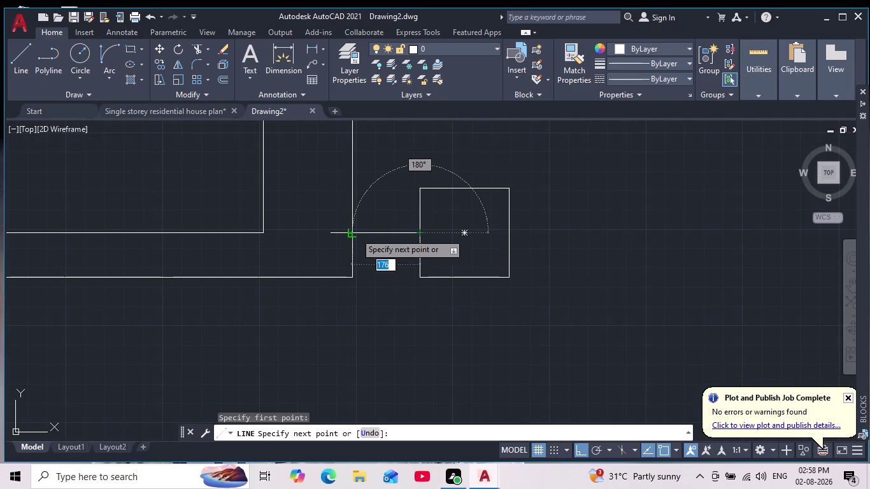
click(355, 233)
key(Escape)
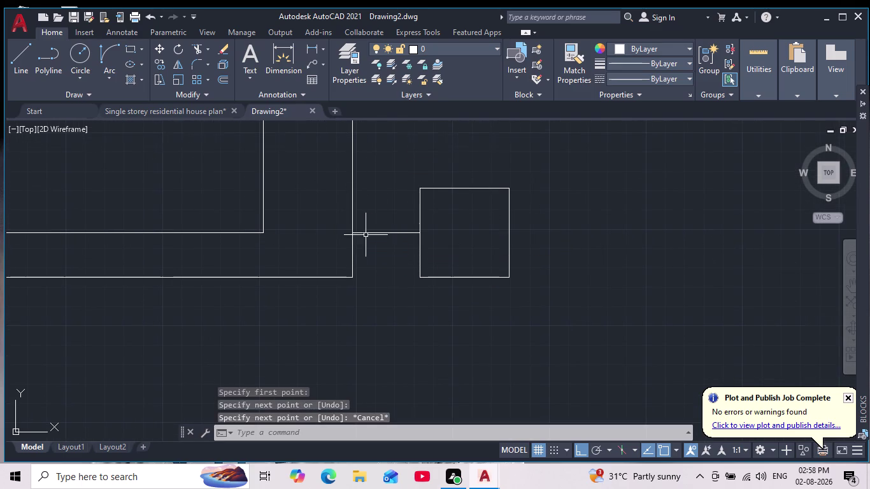
Draw a vertical guide line from the upper-wing marker straight down to the lower marker.
scroll(down, 3)
middle_drag(376, 262, 402, 218)
scroll(down, 3)
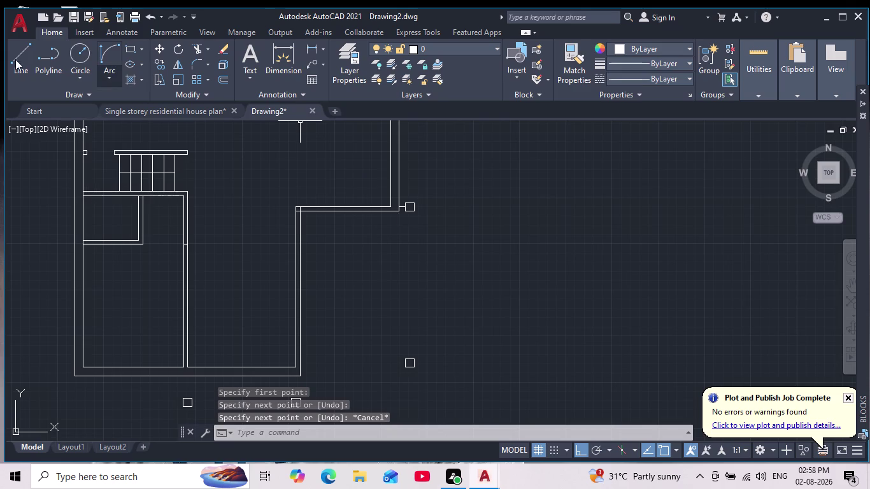
drag(21, 63, 27, 66)
scroll(up, 3)
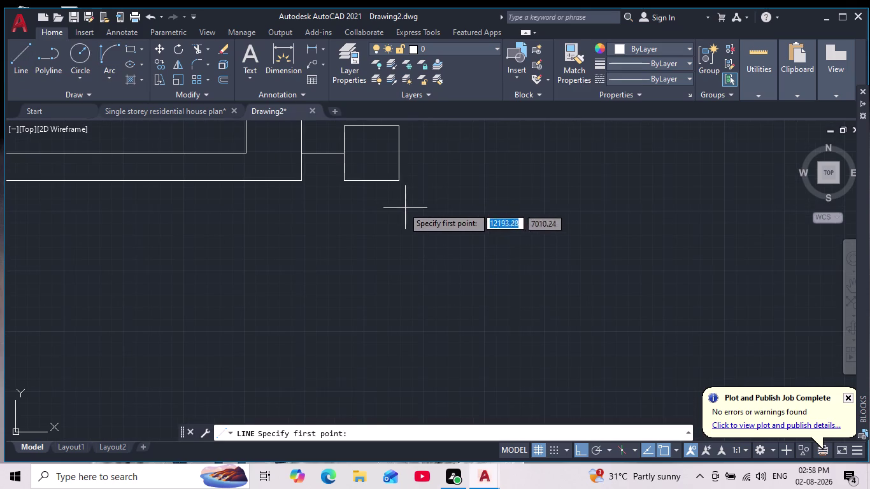
click(371, 178)
scroll(down, 3)
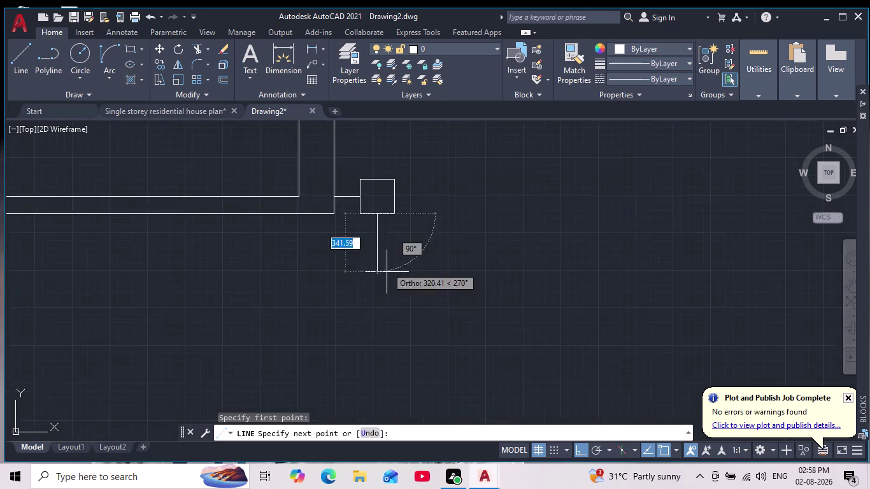
scroll(down, 3)
middle_drag(387, 294, 403, 249)
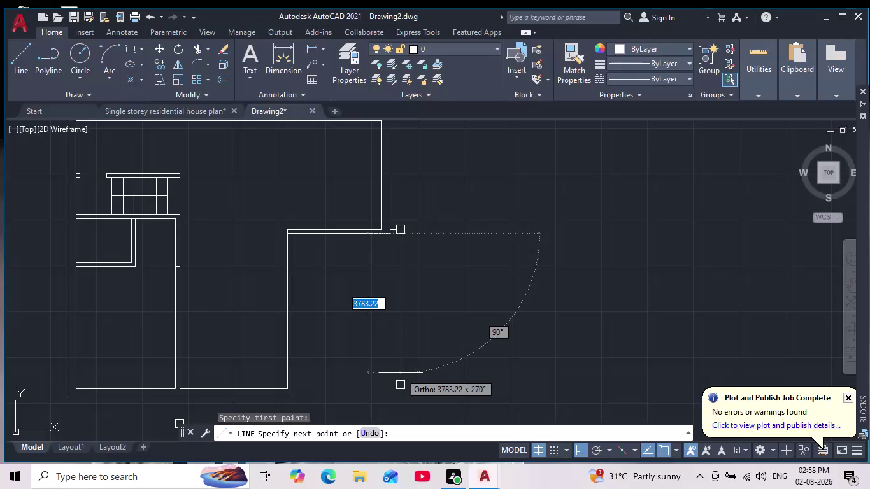
middle_drag(402, 370, 433, 302)
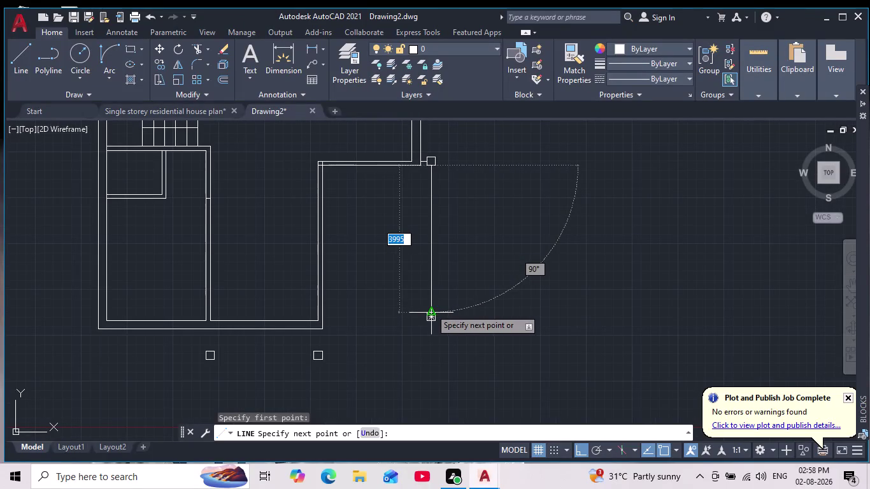
scroll(up, 3)
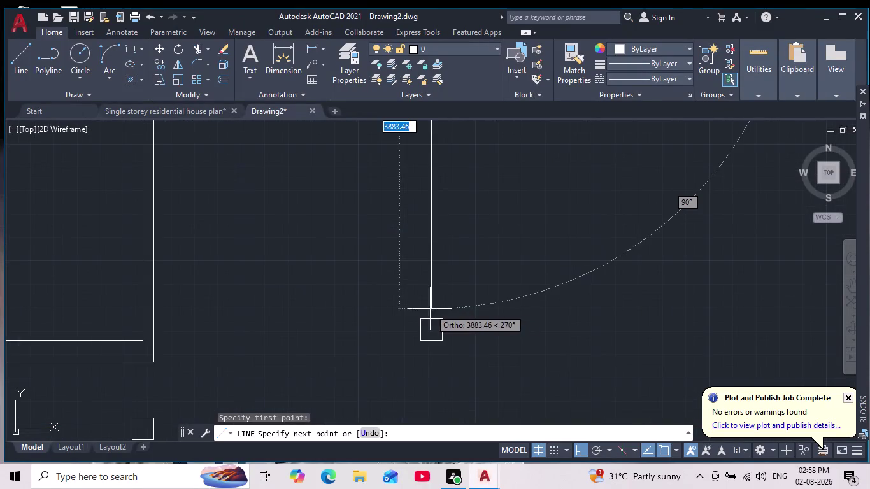
click(431, 317)
key(Escape)
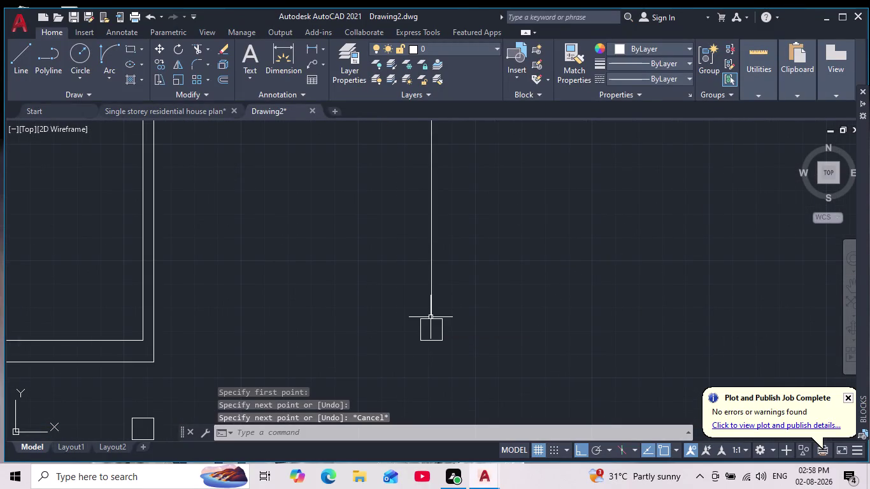
key(space)
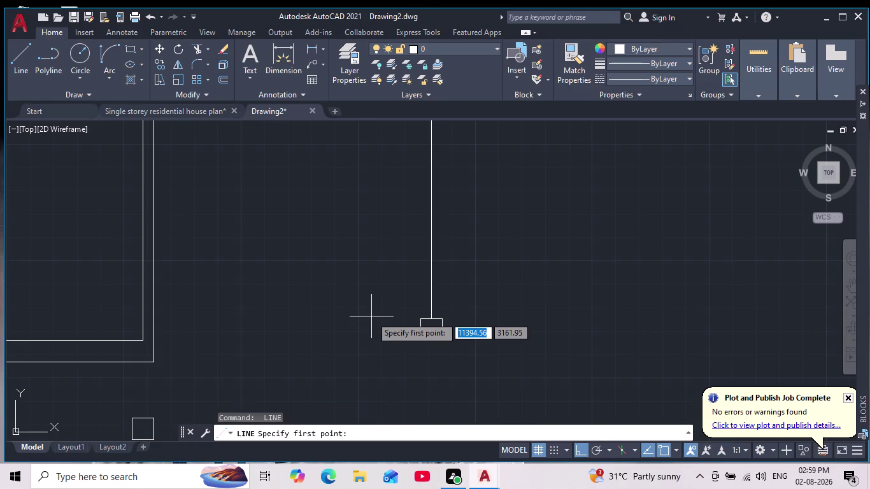